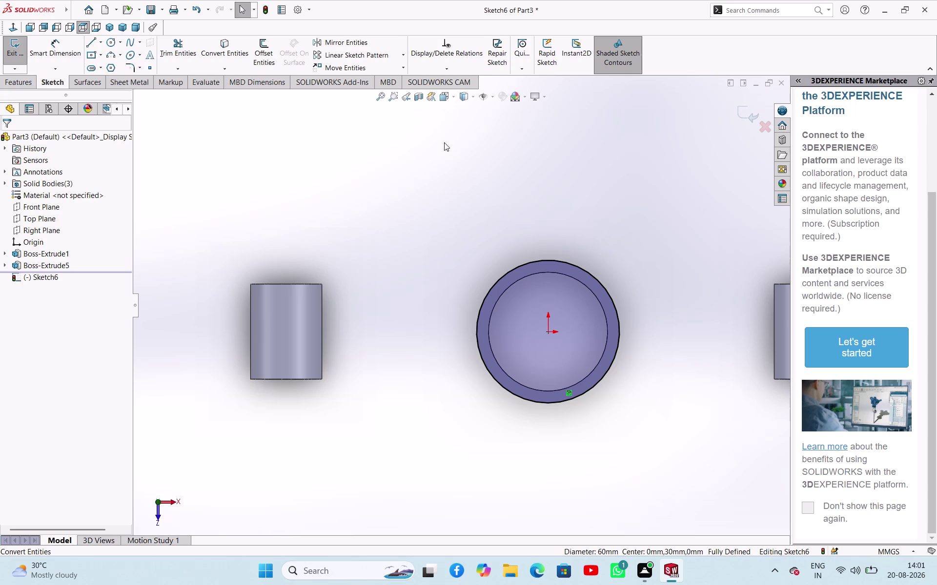
Remove the converted ring circles from Sketch6 and close the now-empty sketch.
key(ctrl+z)
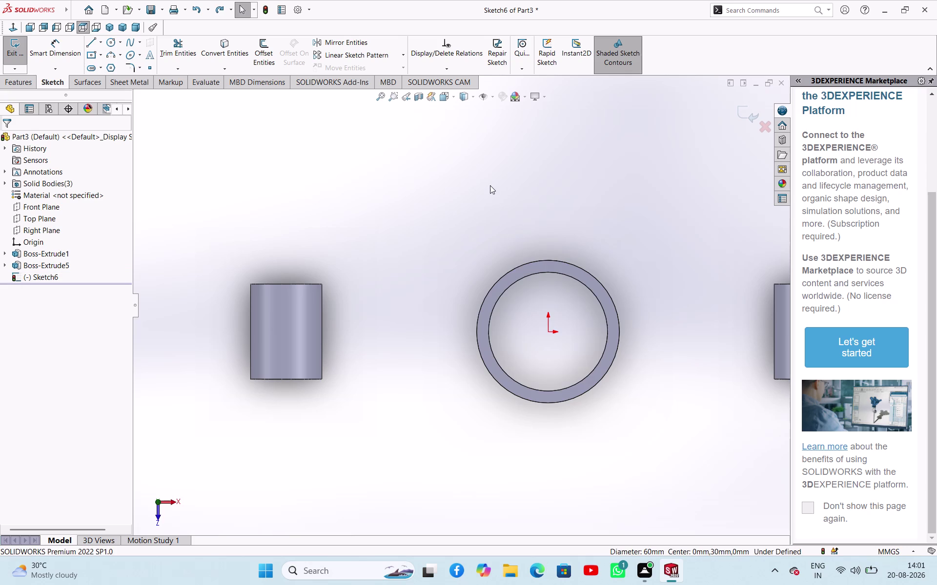
key(ctrl+z)
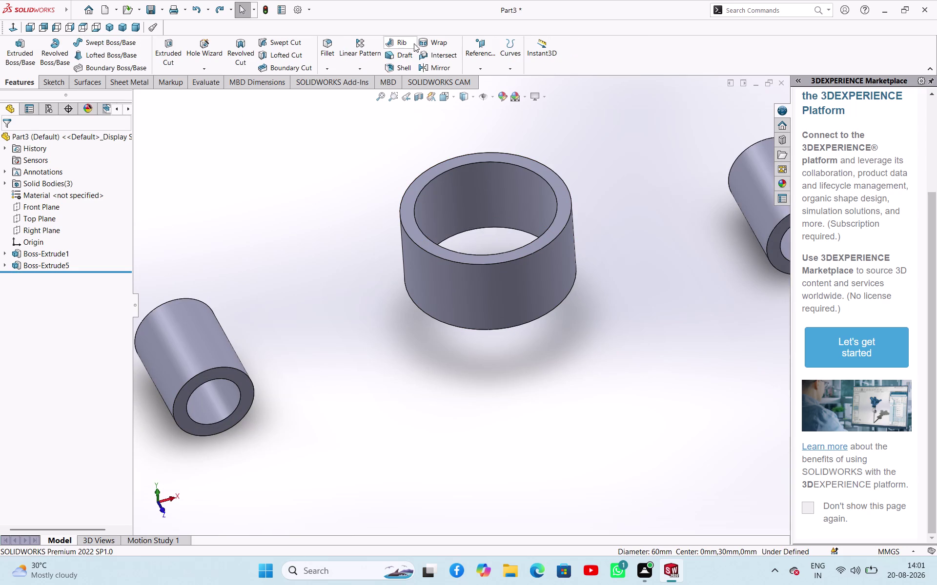
Create Plane2, offset 5 mm from the Front Plane, and begin a sketch on it.
click(477, 71)
click(480, 82)
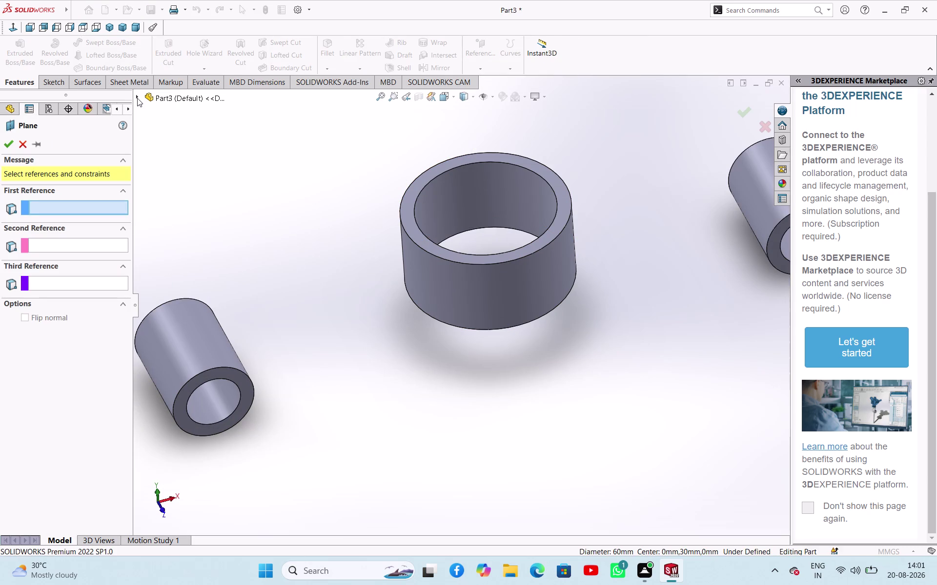
click(137, 99)
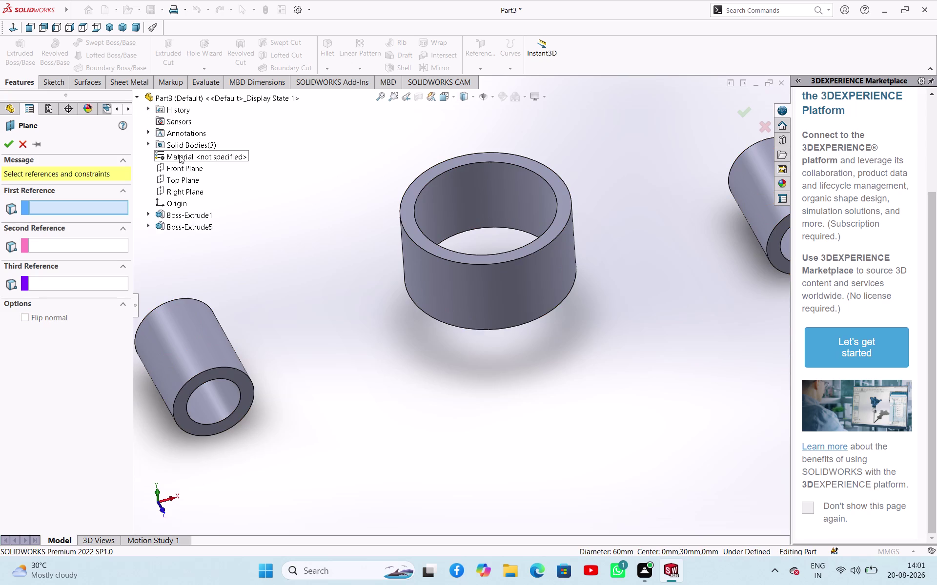
click(188, 167)
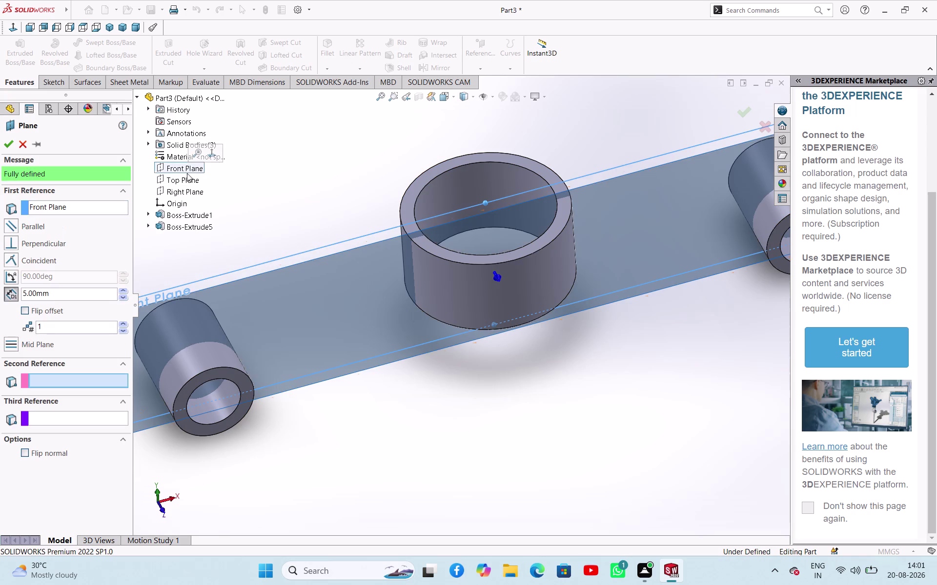
click(13, 145)
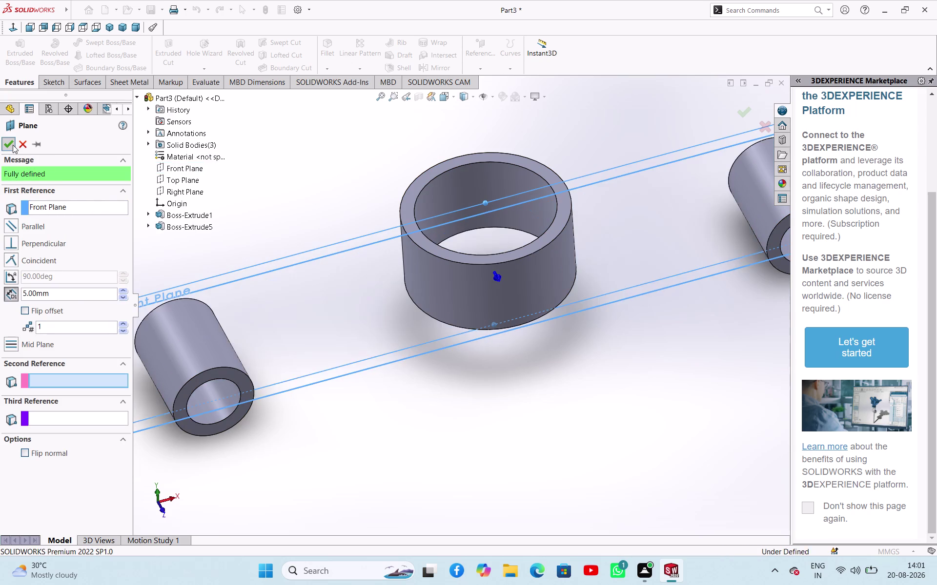
click(197, 217)
click(251, 300)
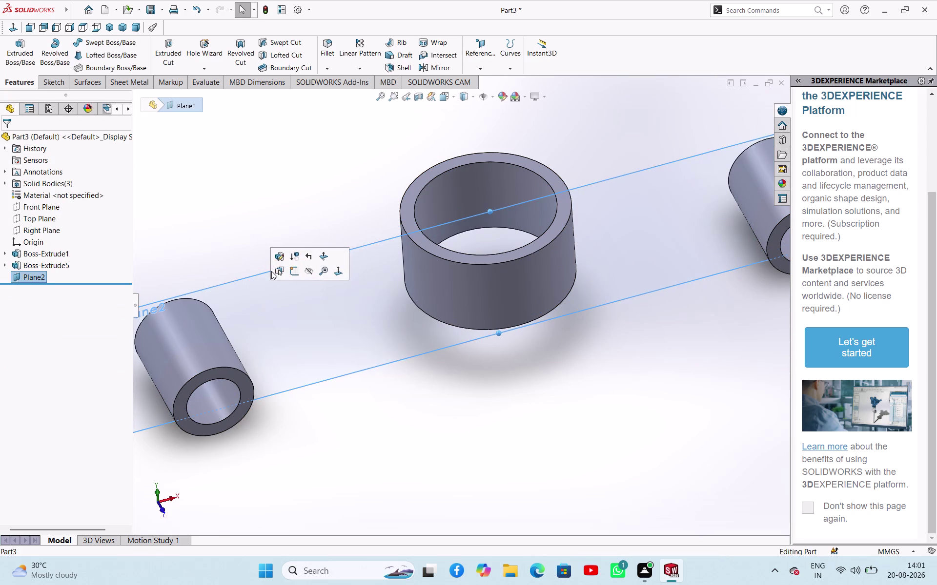
click(290, 270)
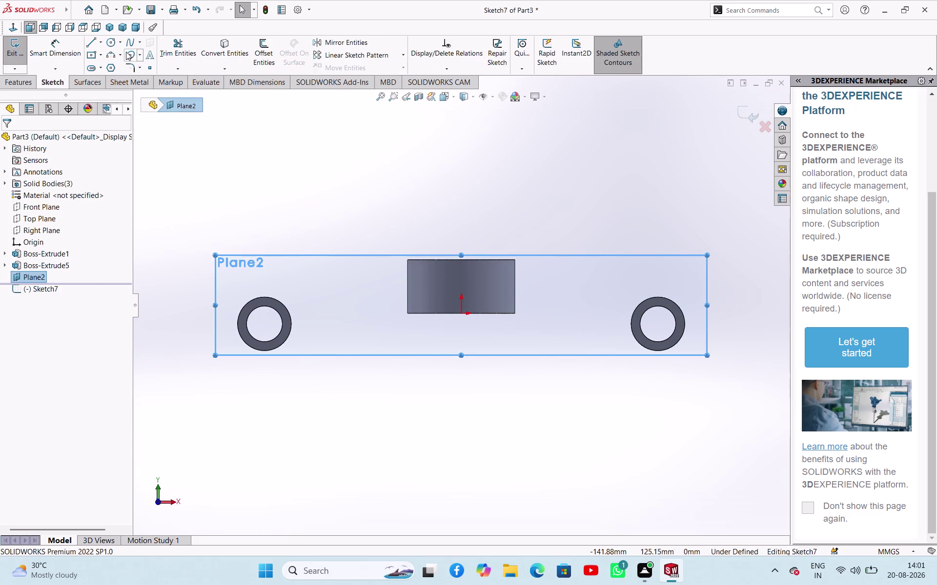
Try converting the left tube's outer edge on Plane2, cancelling after a wrong pick.
click(94, 44)
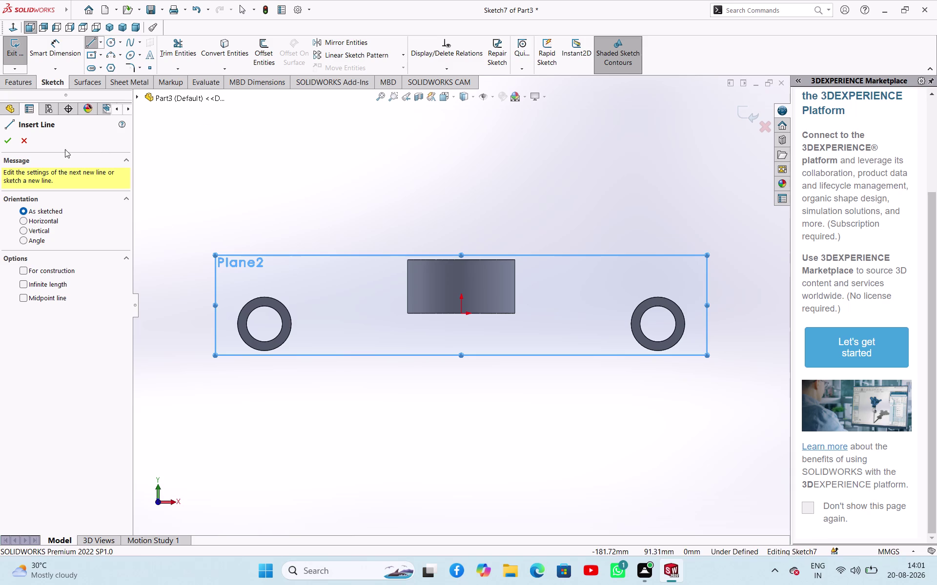
click(28, 141)
click(235, 52)
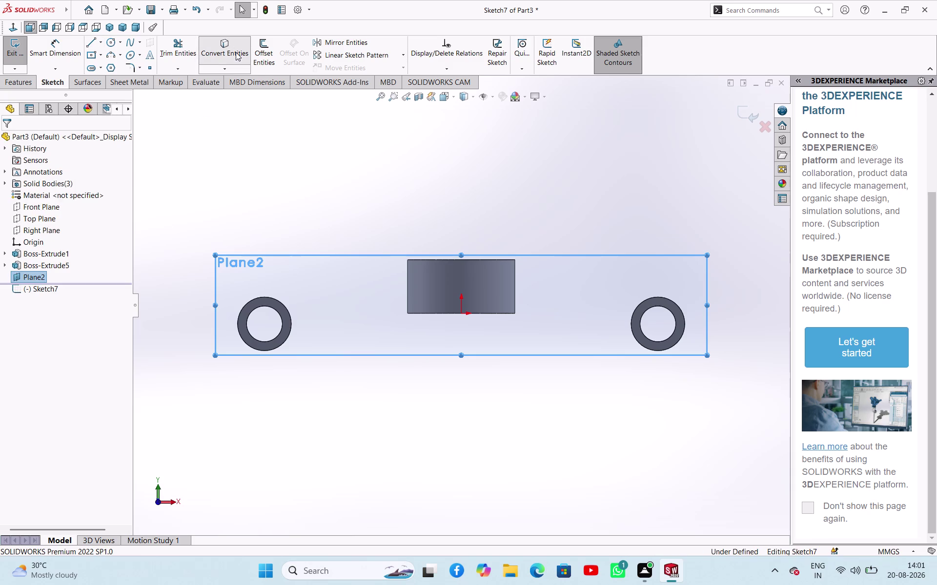
click(289, 316)
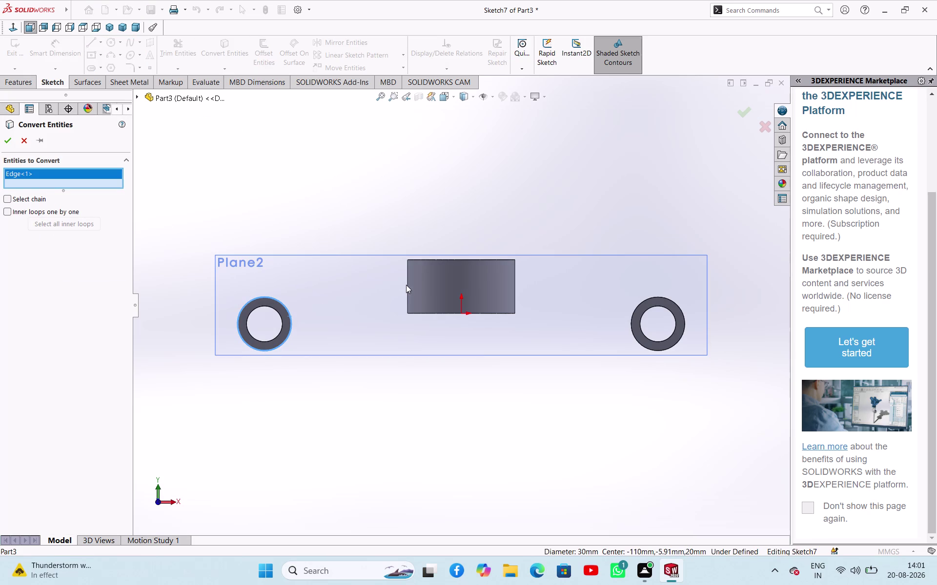
click(409, 290)
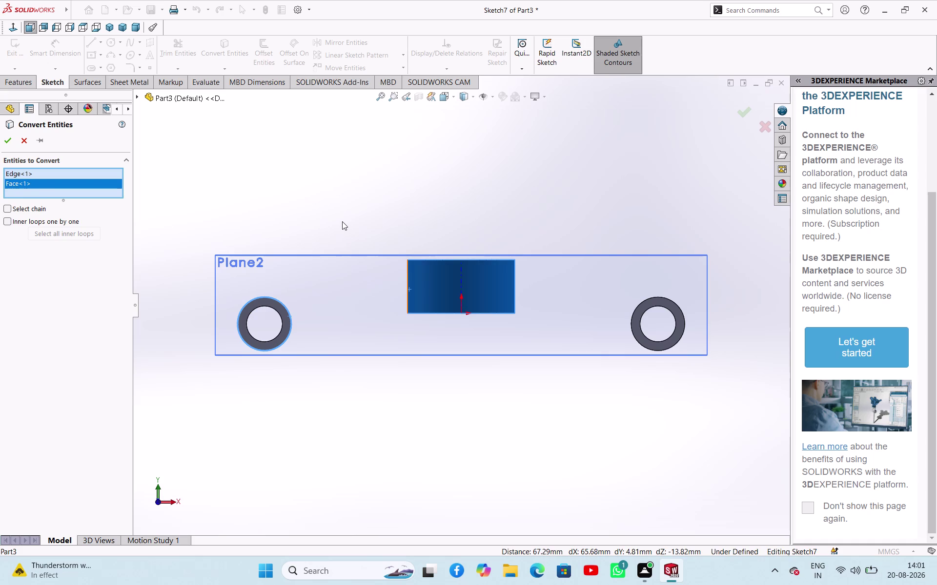
key(Escape)
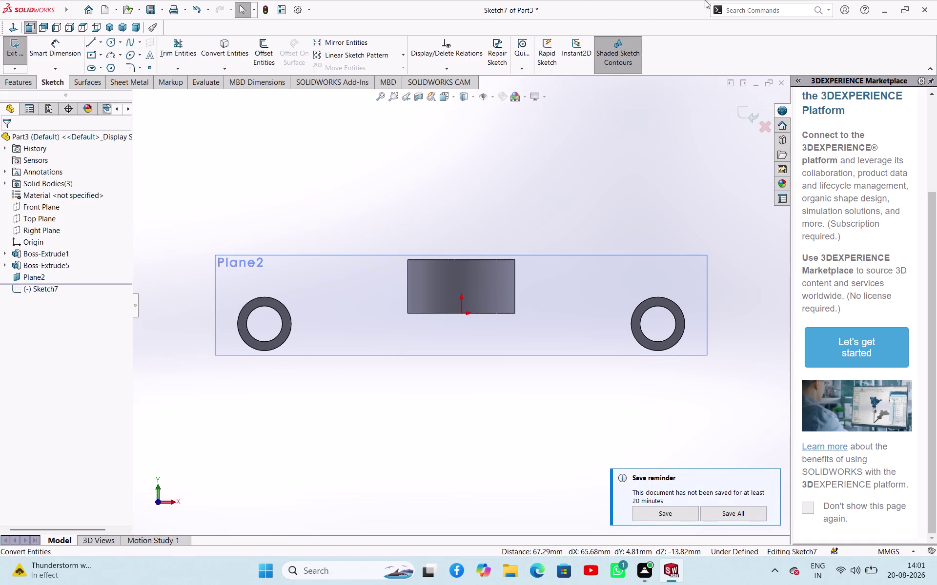
Convert the left tube's outer circle and the boss's left silhouette edge into Sketch7.
click(280, 118)
click(225, 51)
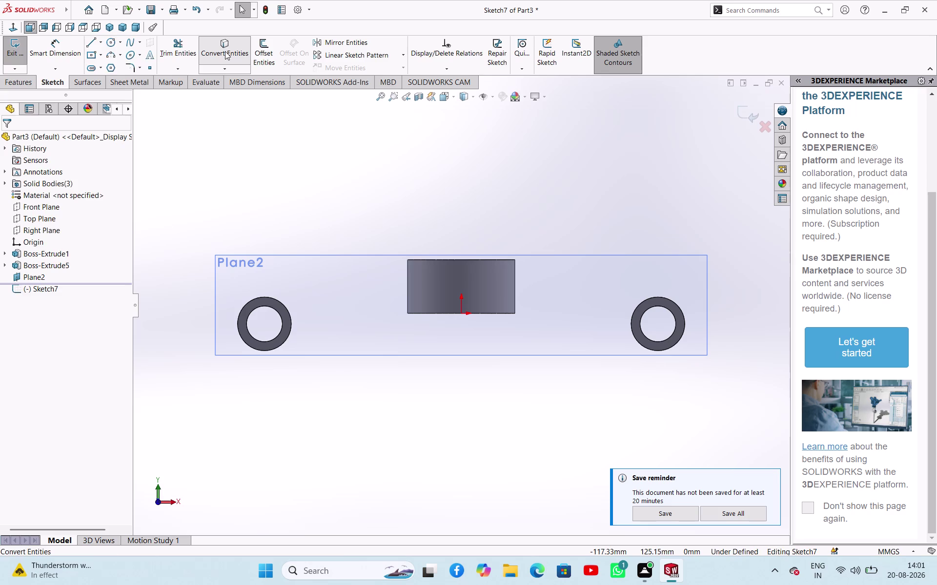
click(283, 303)
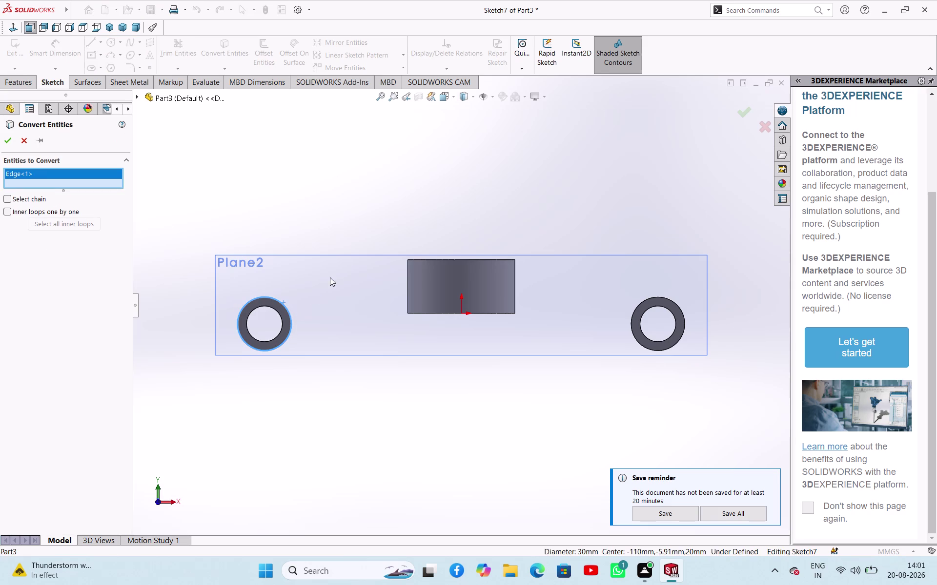
click(407, 279)
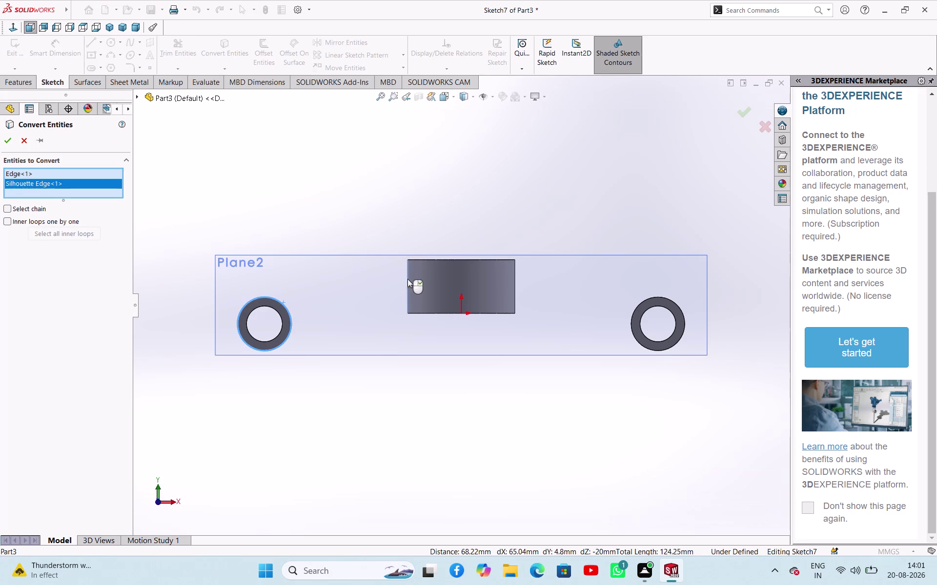
click(7, 138)
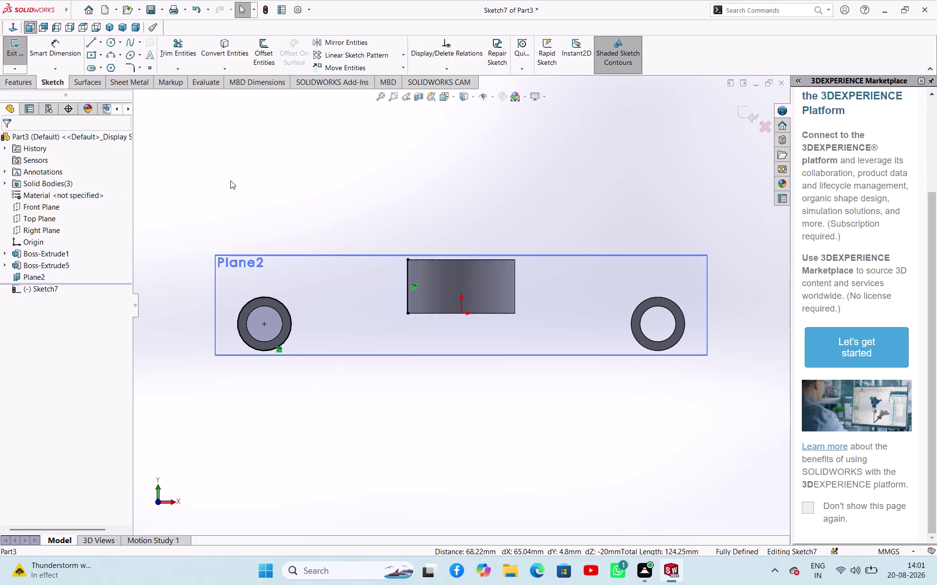
click(233, 179)
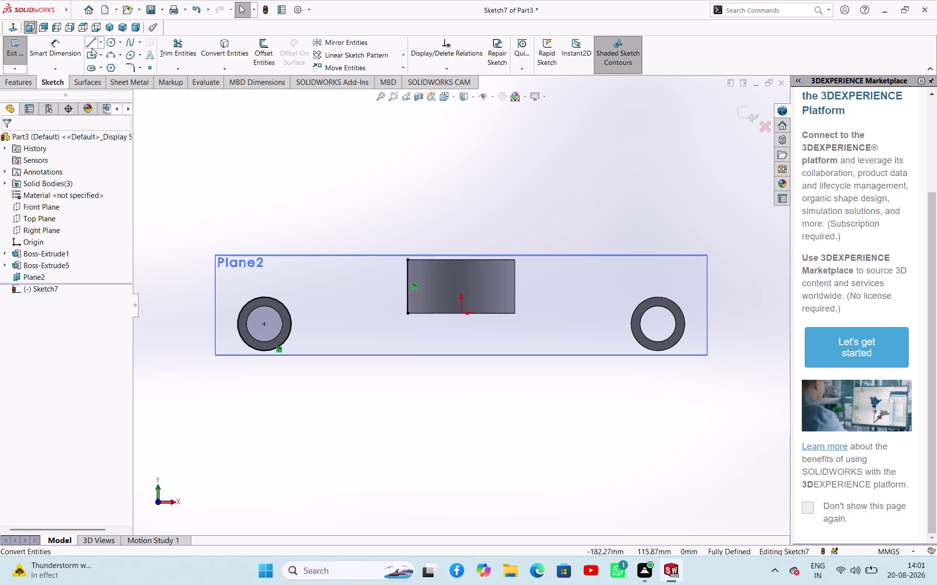
Draw upper and lower web lines from the left tube to the boss's top and bottom corners.
click(91, 48)
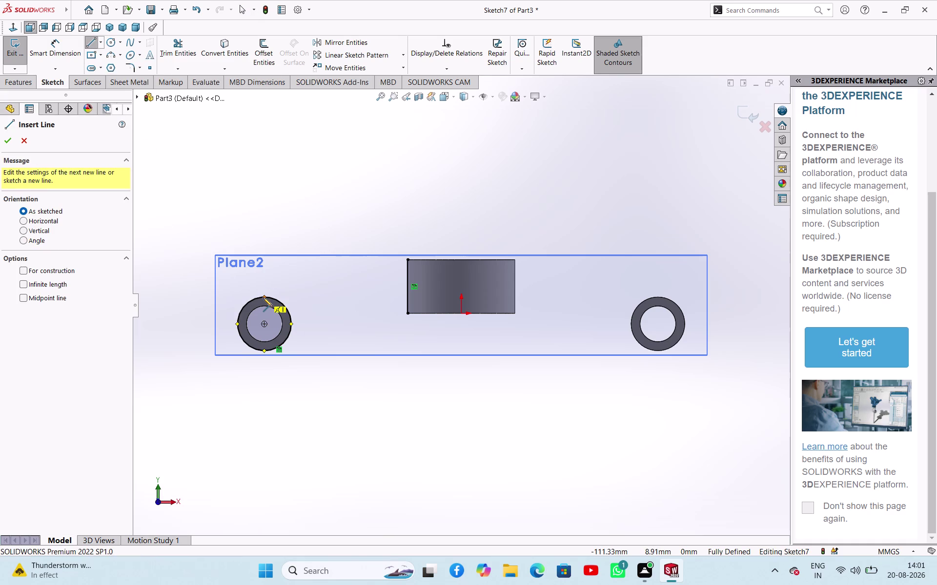
drag(263, 298, 267, 300)
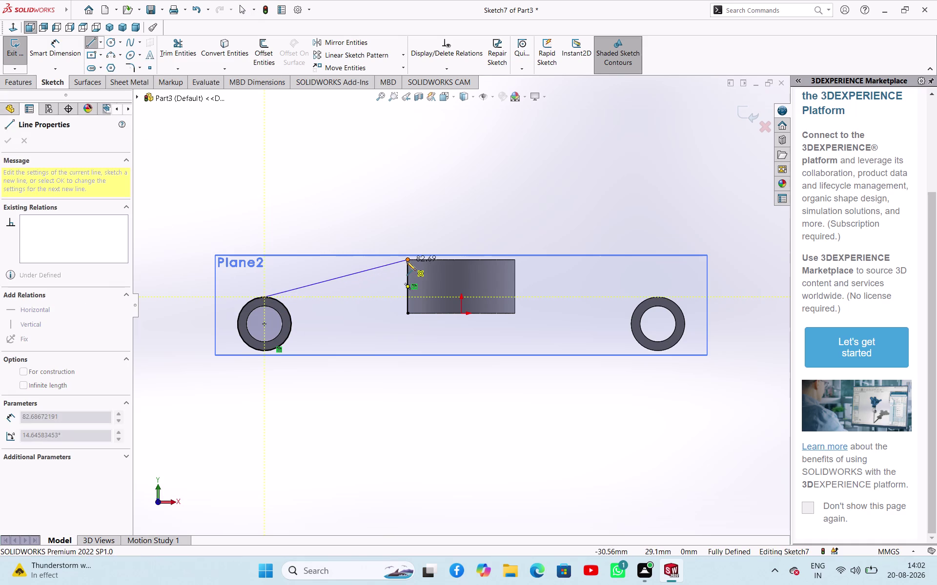
click(406, 262)
key(Escape)
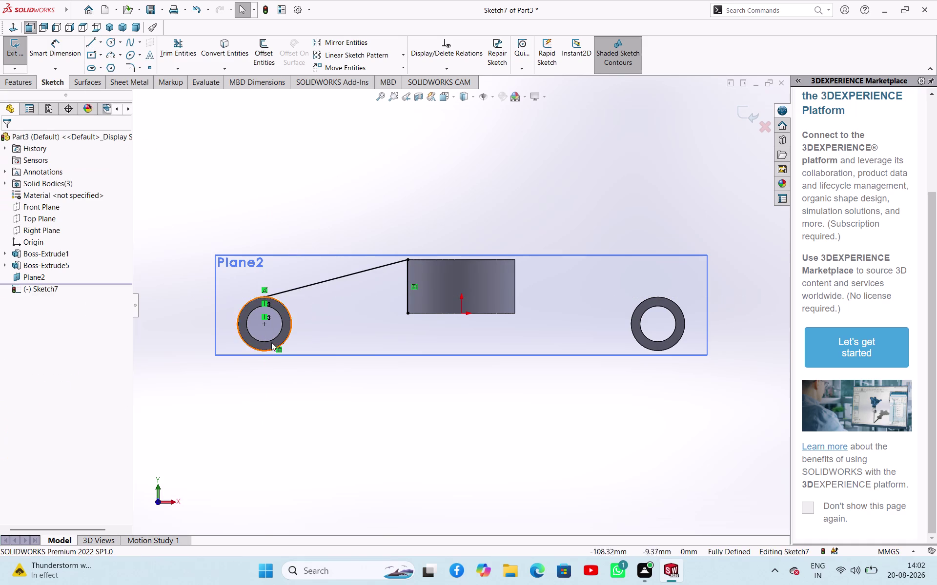
click(95, 45)
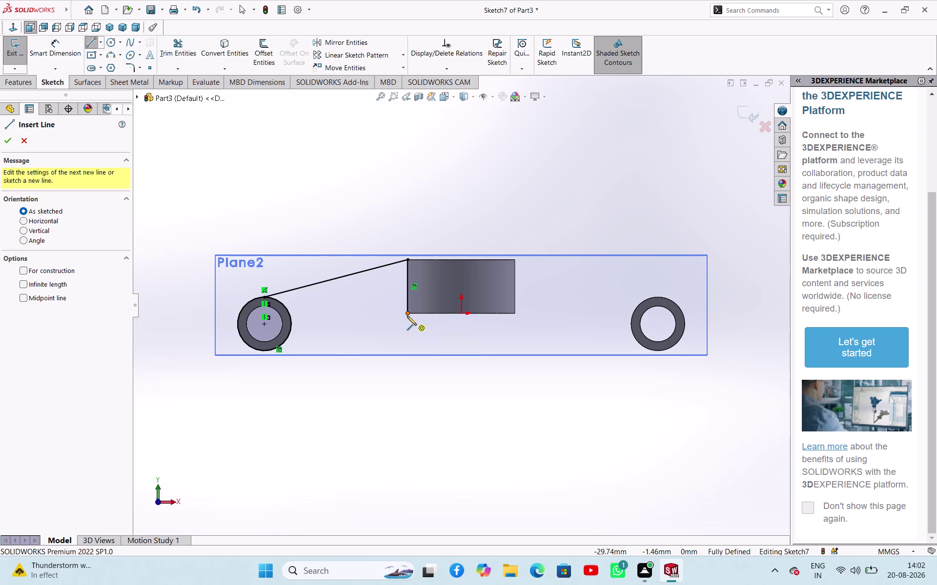
click(406, 315)
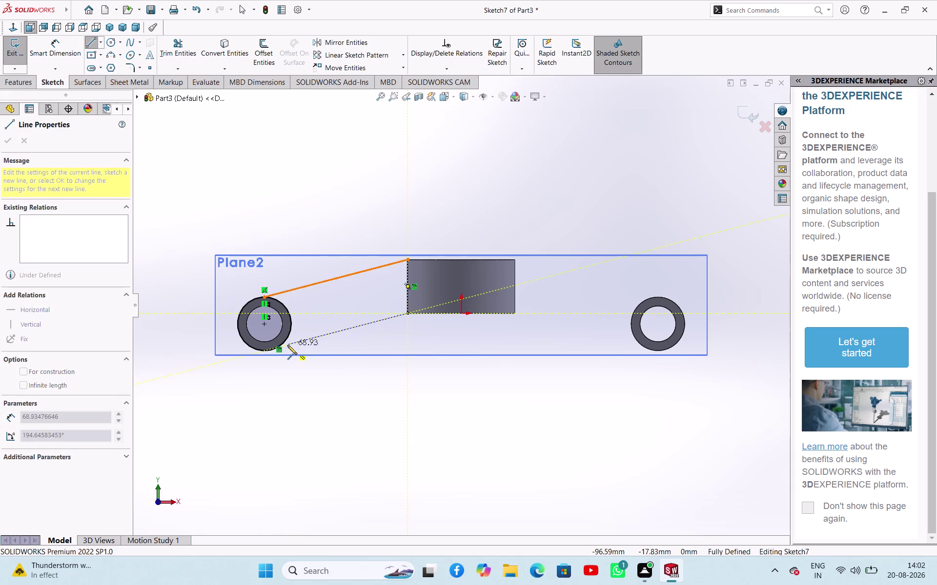
click(285, 343)
right_click(286, 373)
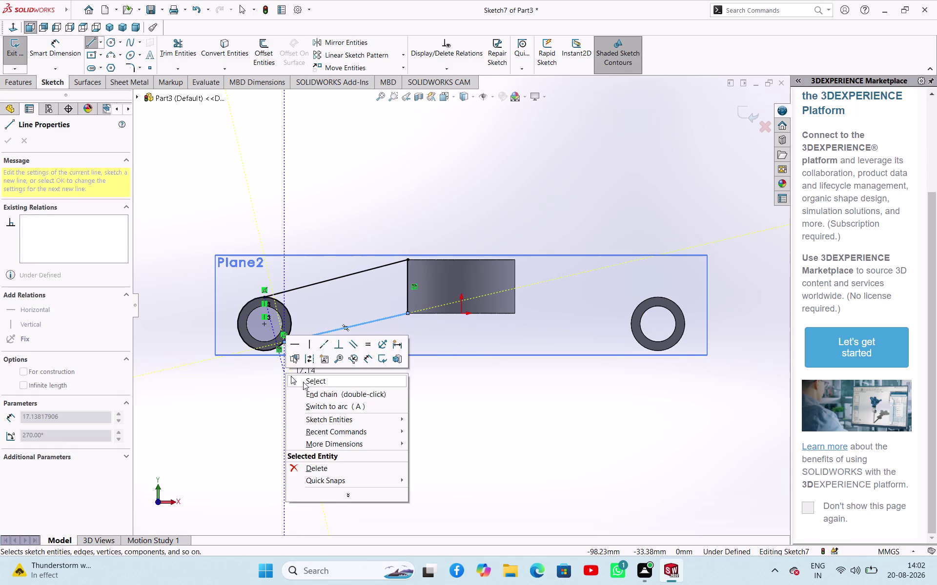
click(303, 382)
click(285, 384)
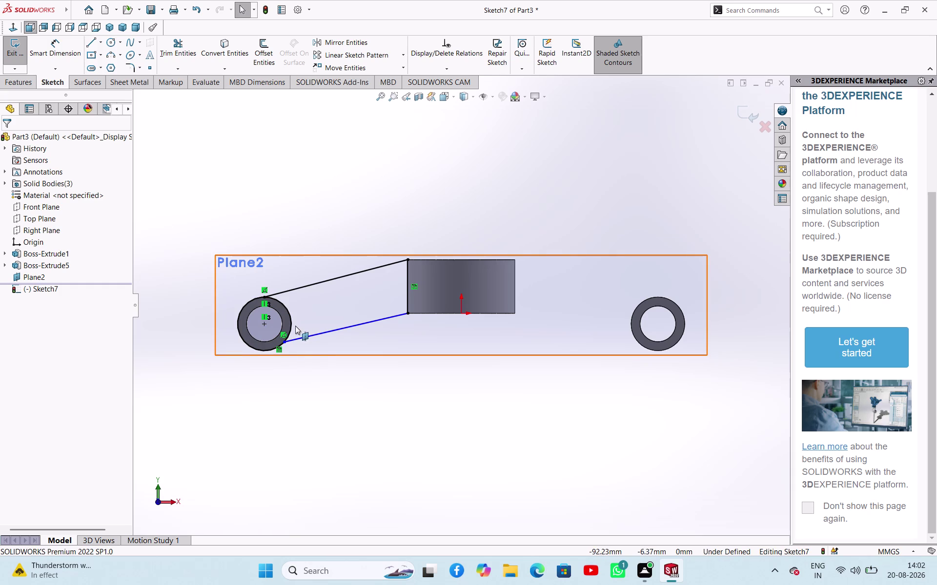
Make the lower web line tangent to the left ring circle.
click(293, 327)
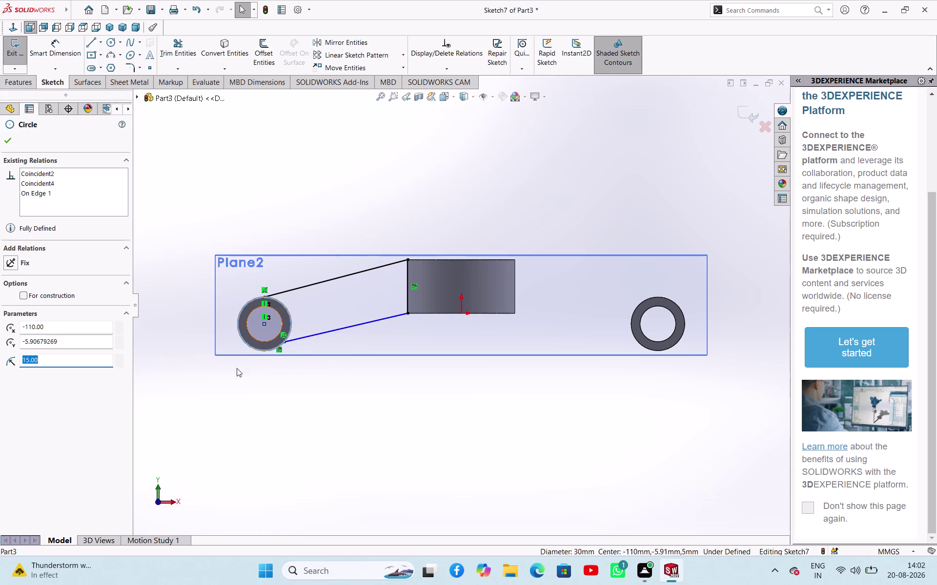
click(324, 334)
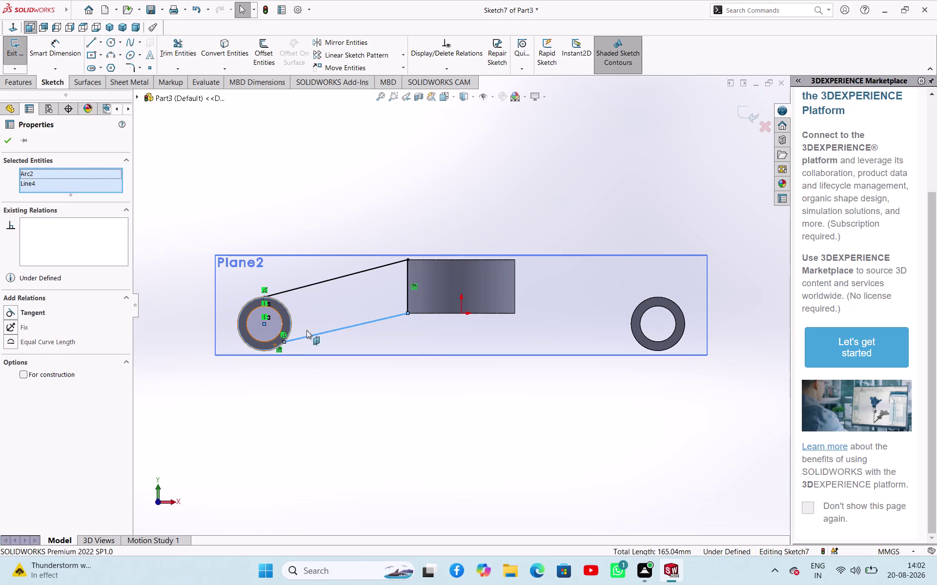
click(305, 223)
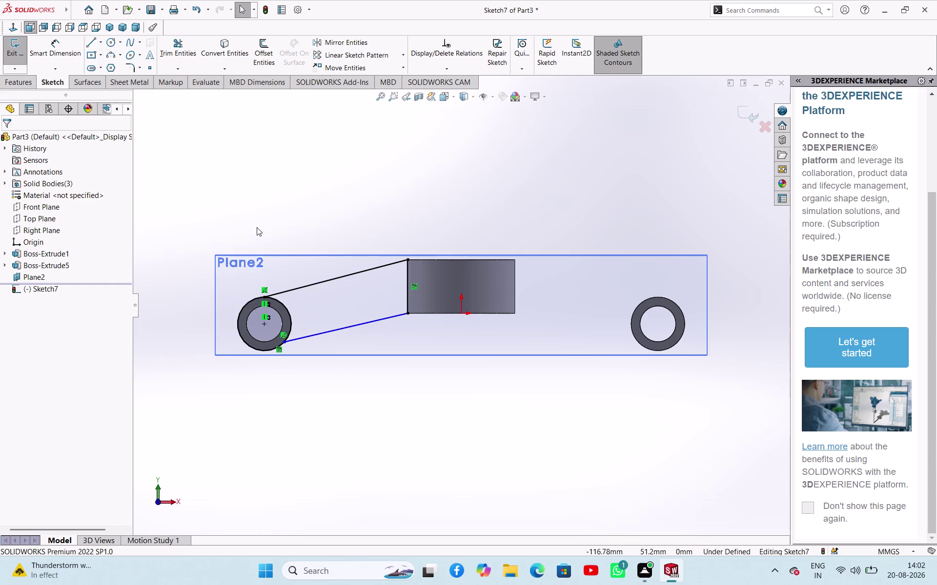
key(Escape)
click(264, 349)
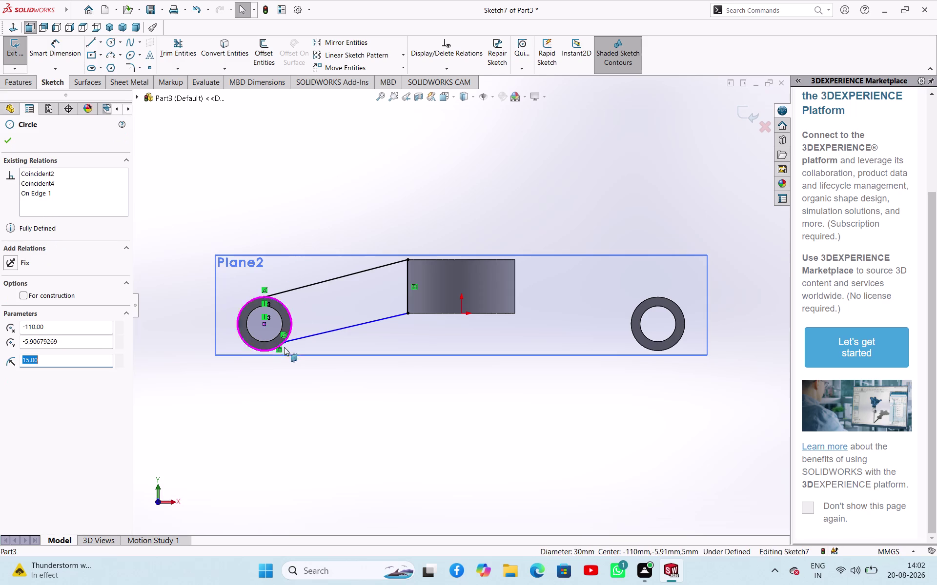
click(303, 340)
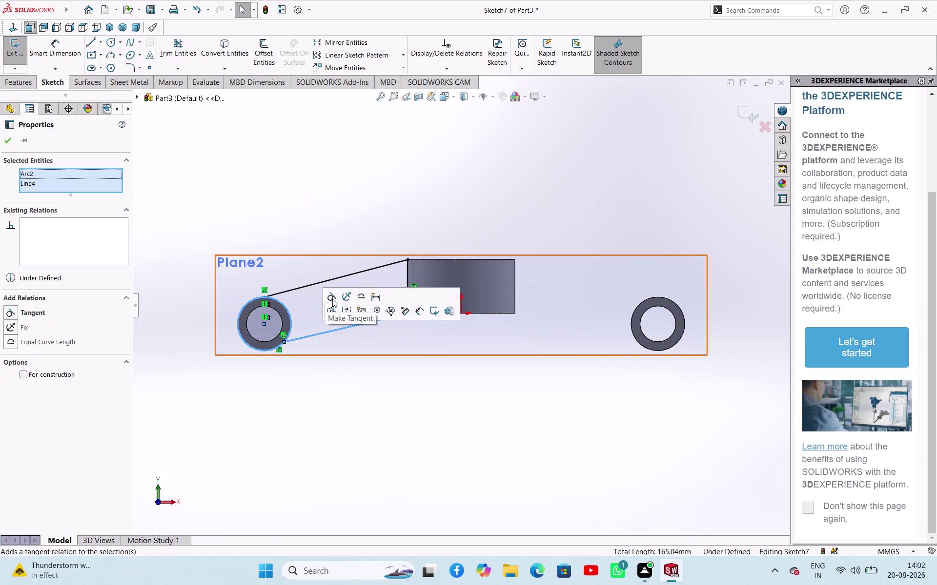
click(332, 299)
click(289, 427)
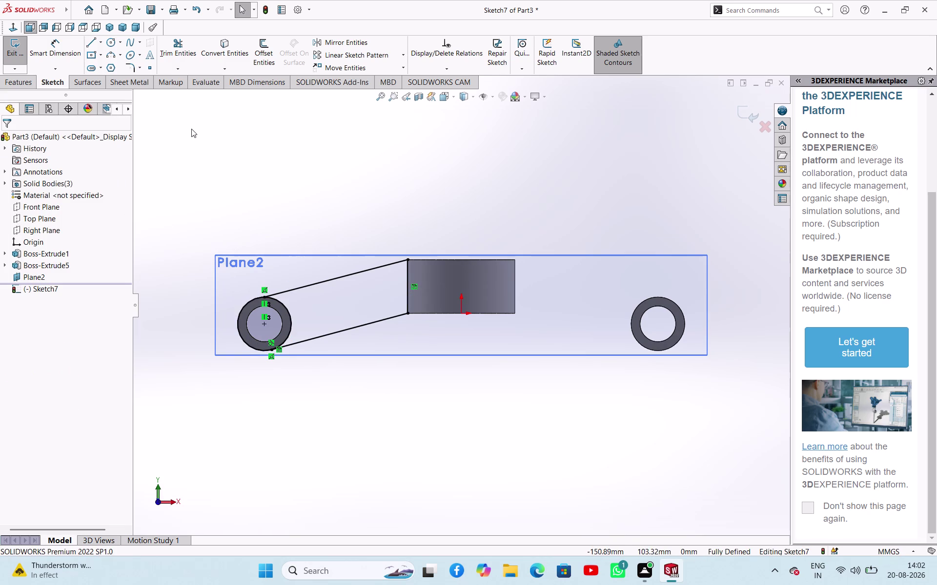
click(168, 50)
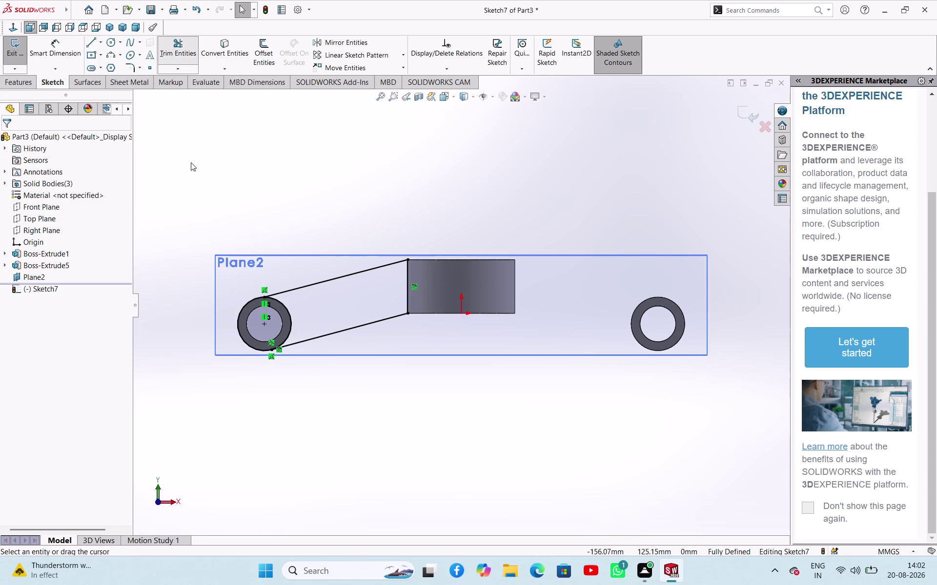
Power-trim the excess web segment at the left ring and exit Sketch7.
drag(226, 309, 239, 323)
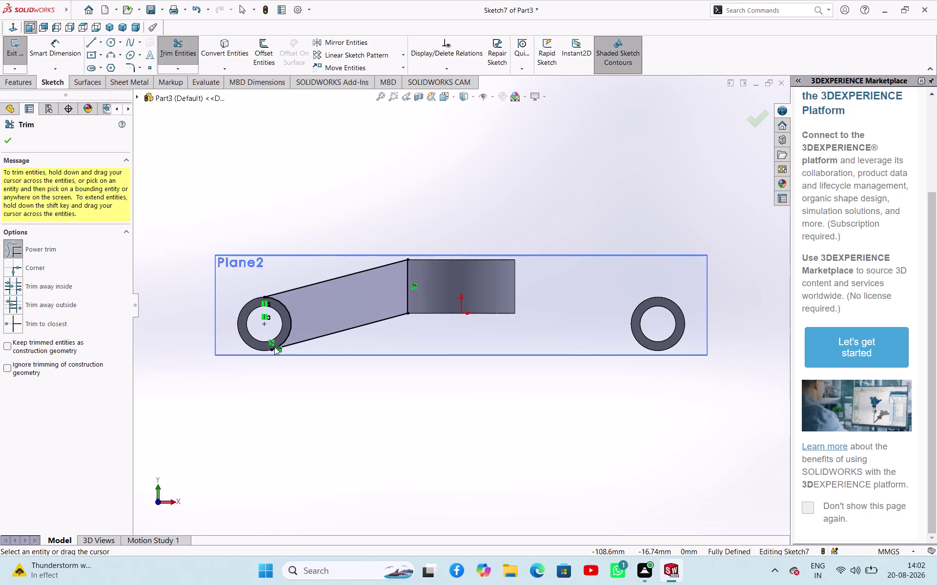
scroll(down, 3)
scroll(down, 3)
middle_drag(481, 144, 488, 172)
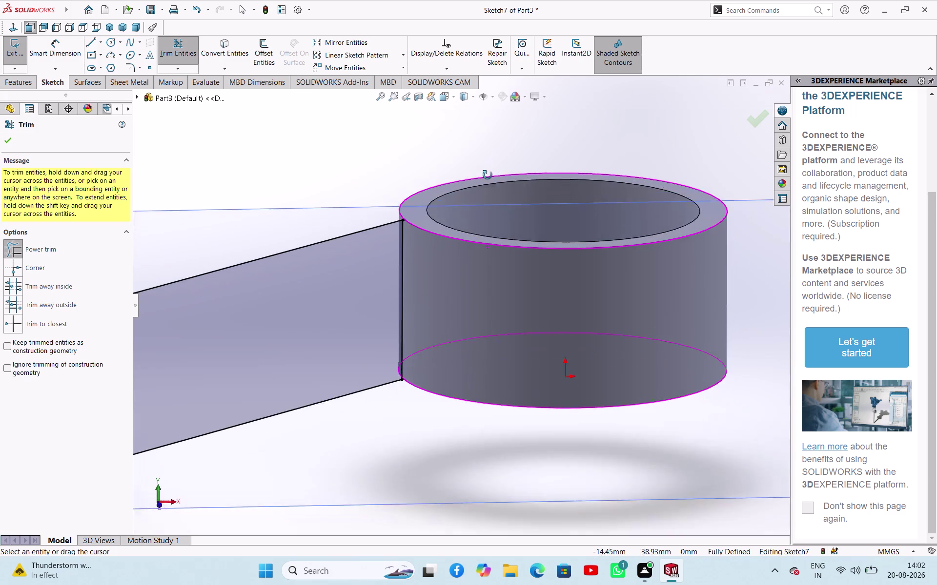
middle_drag(488, 172, 467, 185)
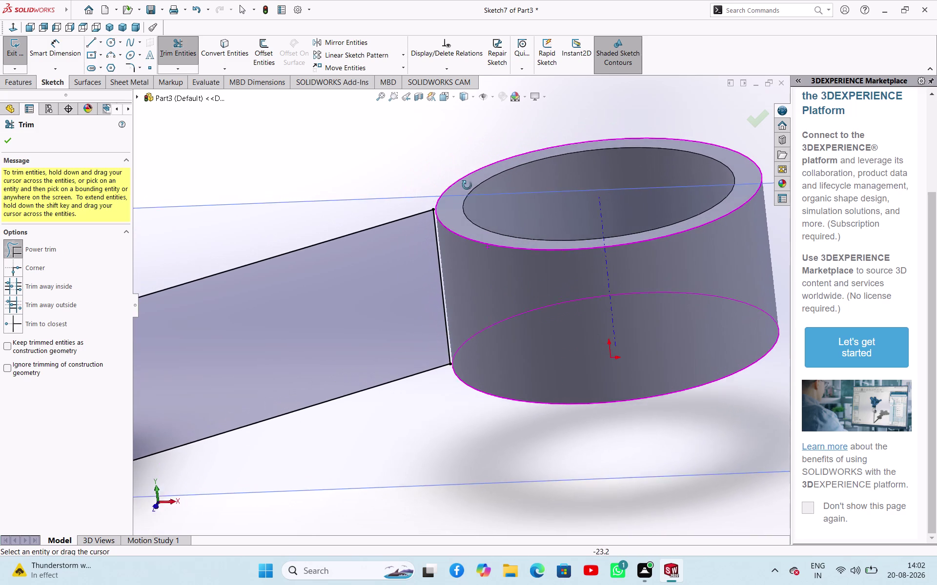
middle_drag(467, 185, 468, 168)
click(11, 143)
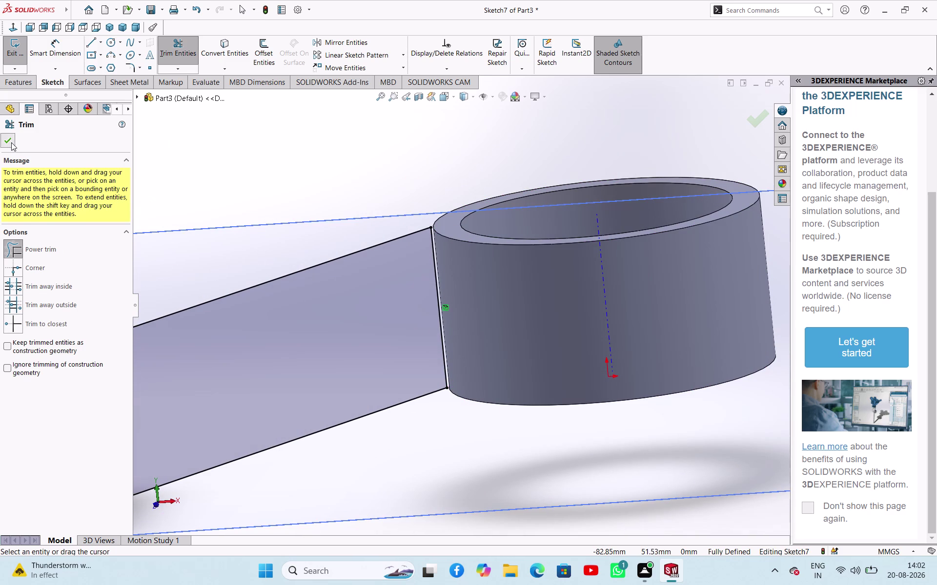
scroll(up, 3)
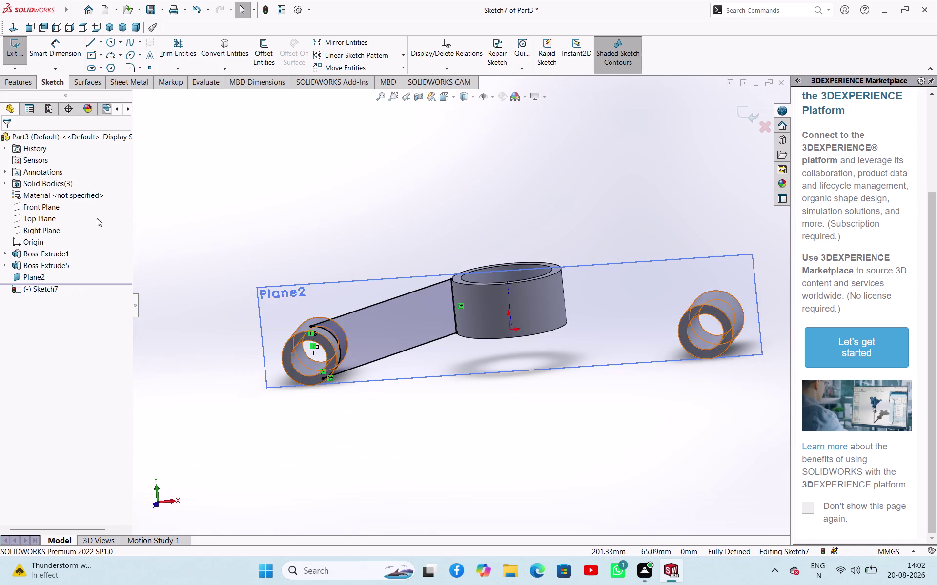
click(17, 54)
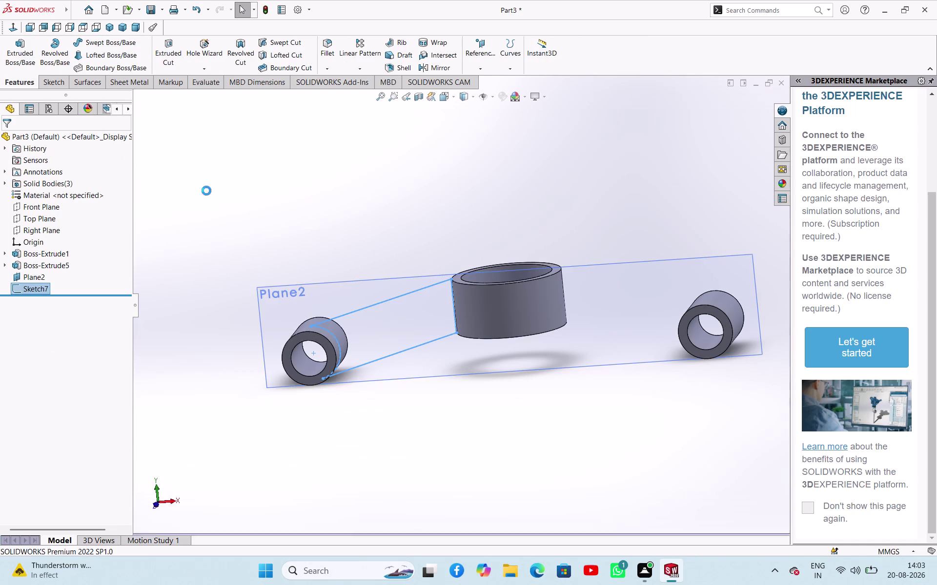
middle_drag(316, 191, 346, 230)
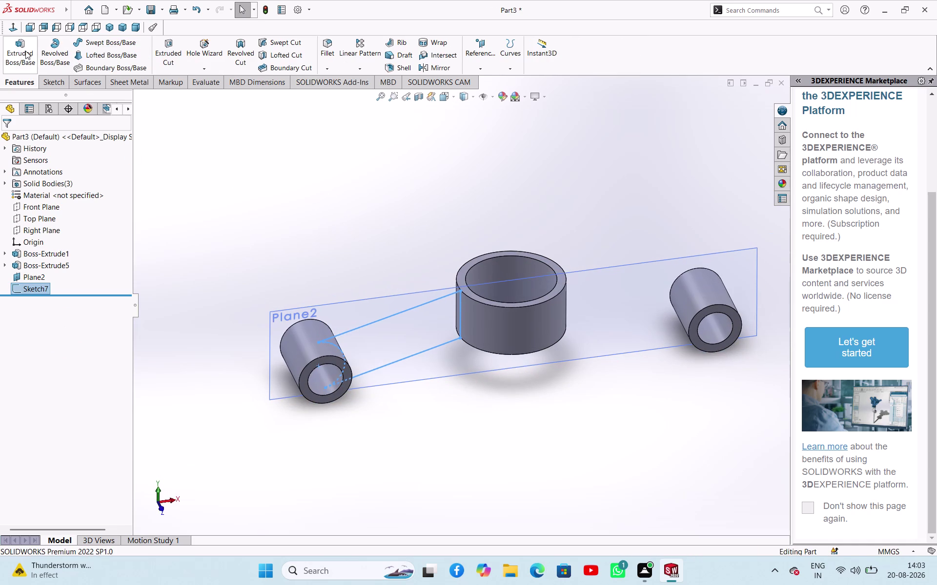
Extrude Sketch7 Blind to 10 mm, forming the left web arm.
click(15, 48)
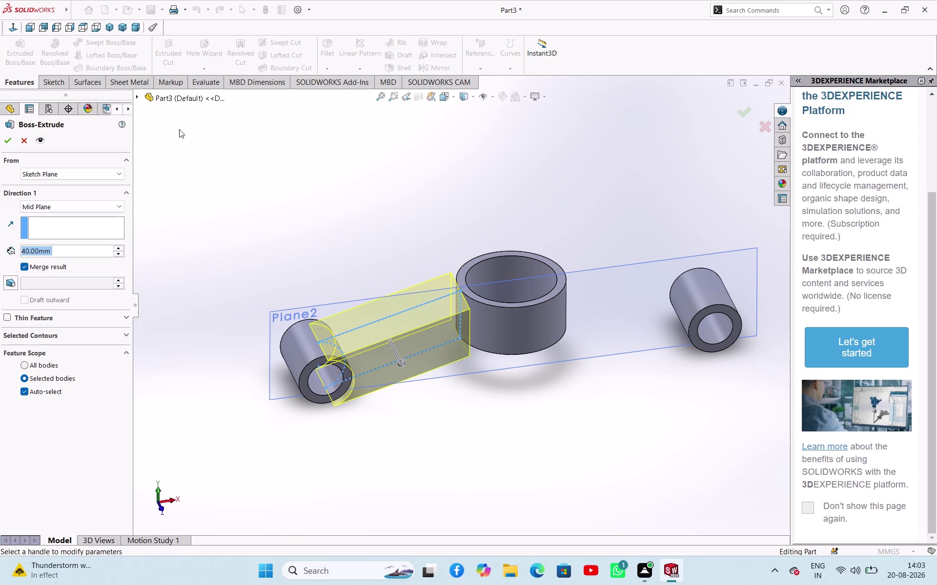
click(94, 207)
click(82, 215)
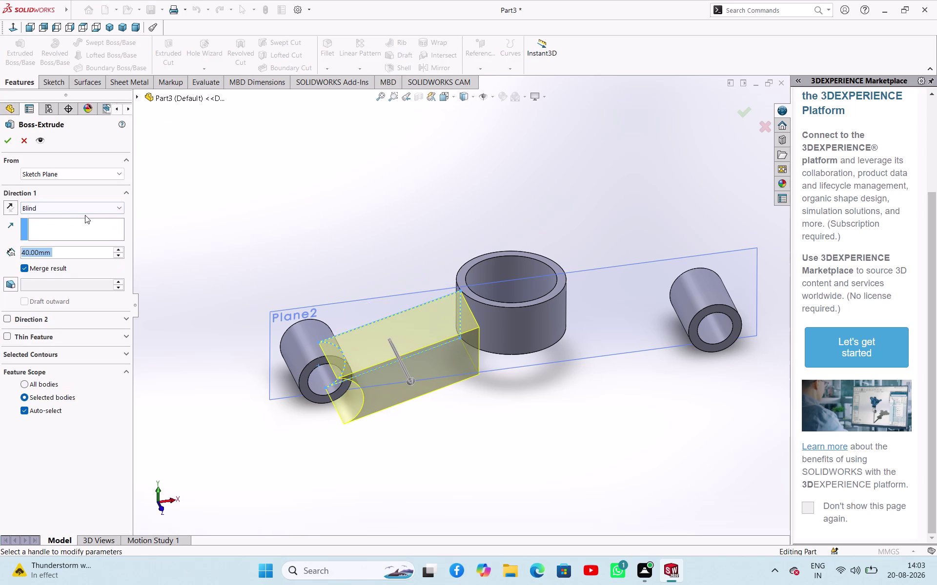
text(1)
text(0)
key(Return)
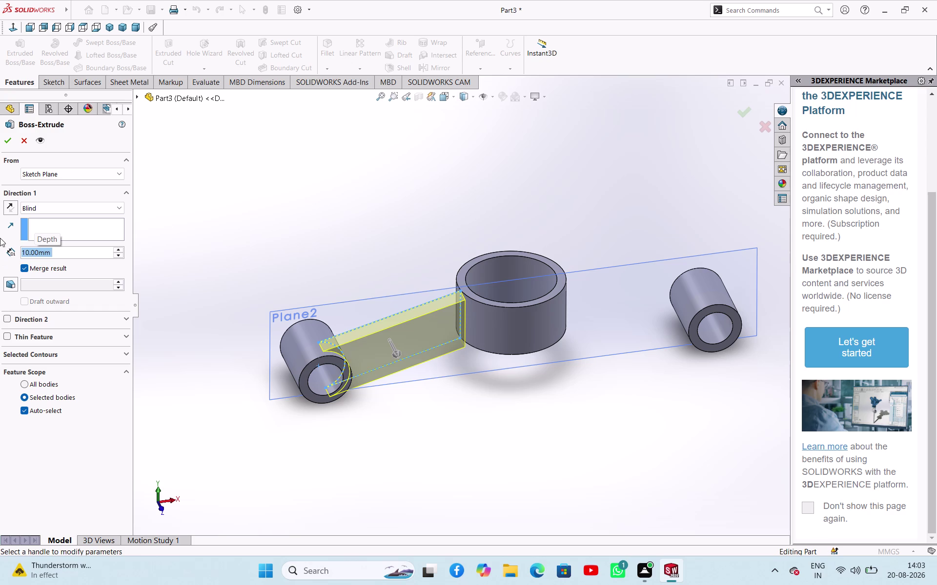
click(7, 138)
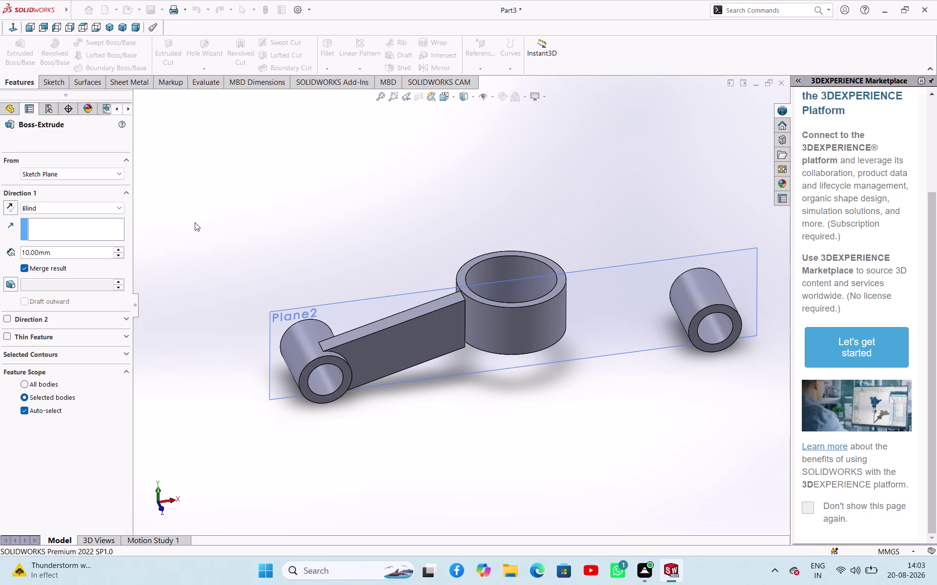
middle_drag(337, 204, 299, 225)
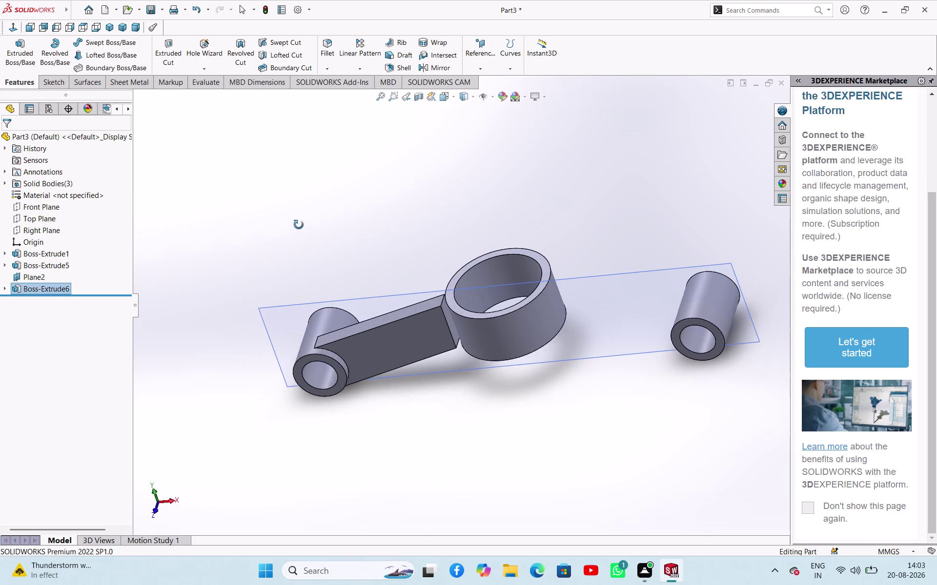
middle_drag(298, 225, 317, 227)
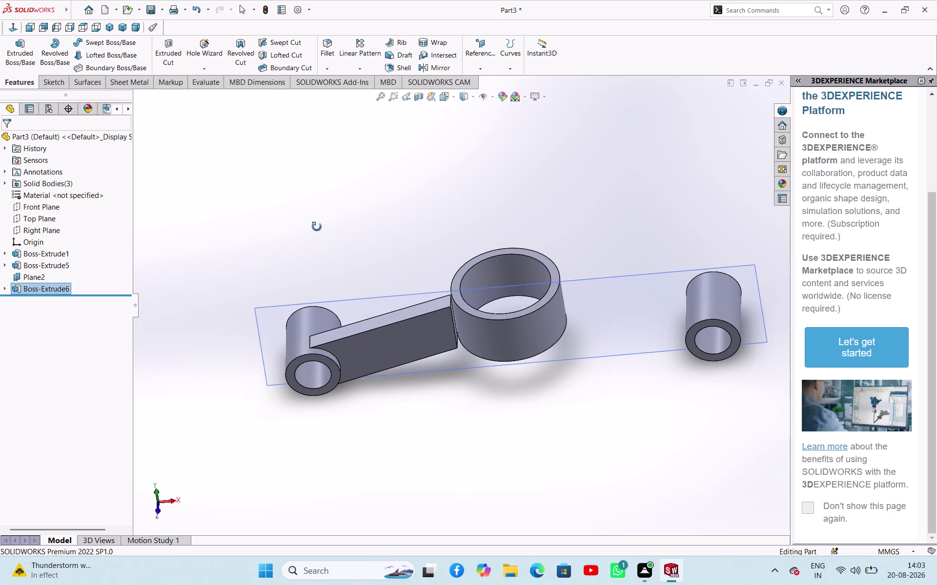
middle_drag(316, 227, 275, 204)
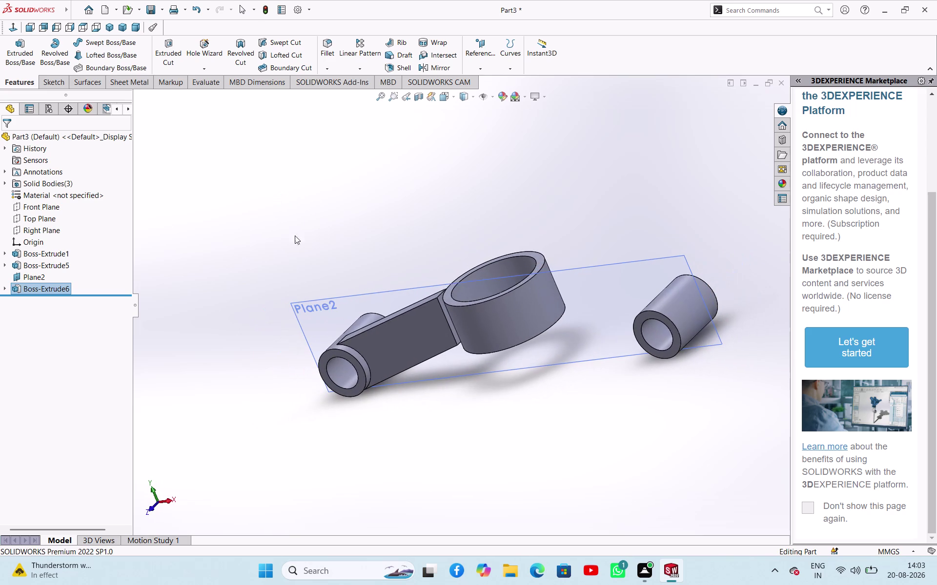
click(442, 300)
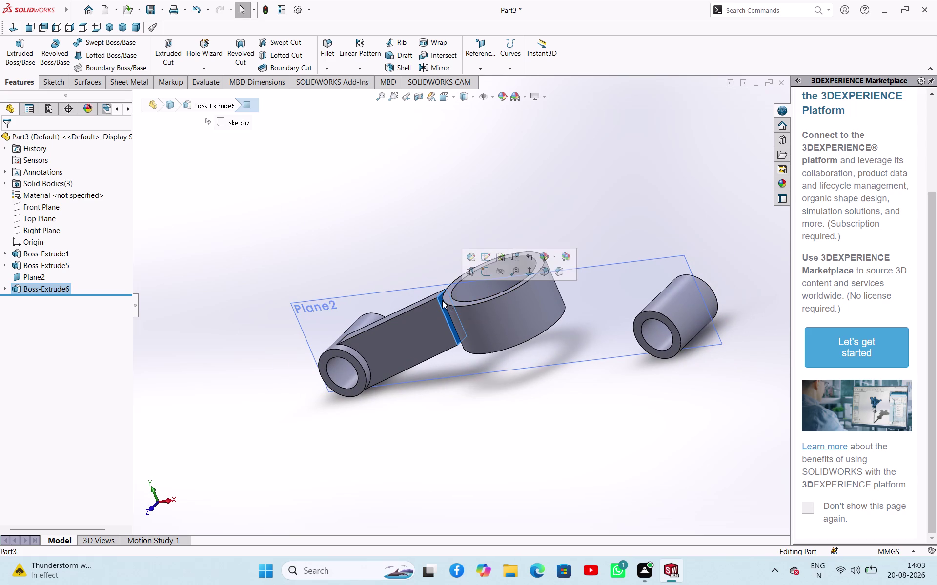
Sketch a line outline on the arm's end face that meets the centerline, as Sketch8.
click(486, 277)
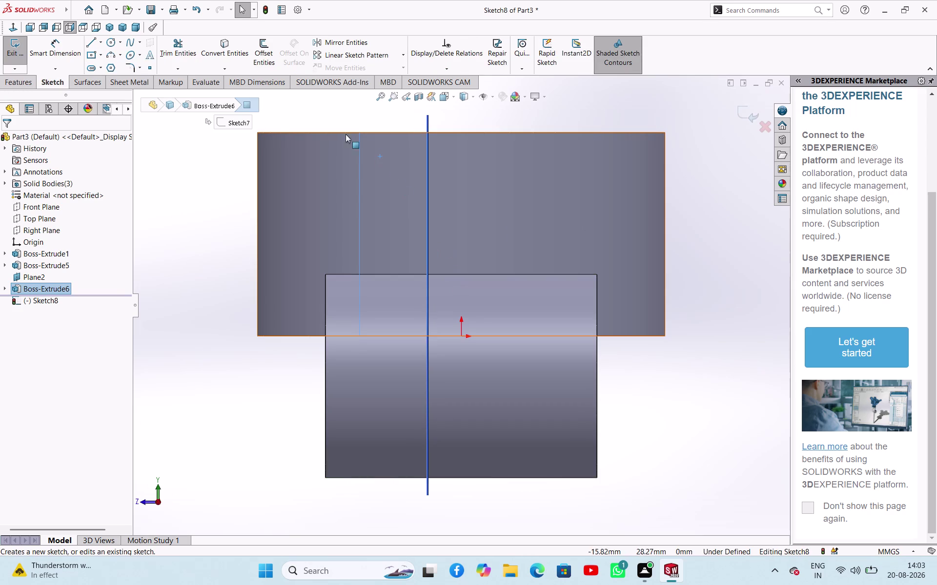
click(213, 46)
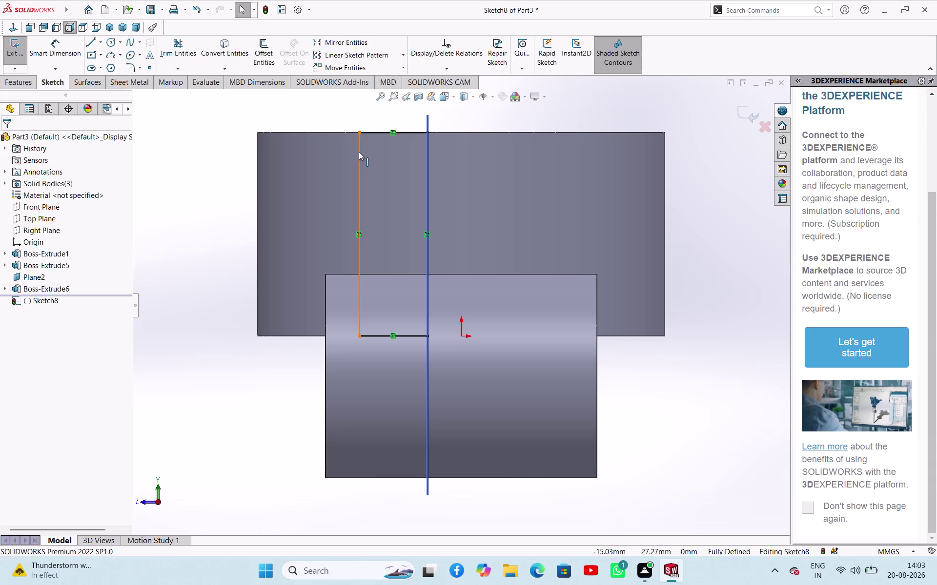
click(358, 152)
click(371, 132)
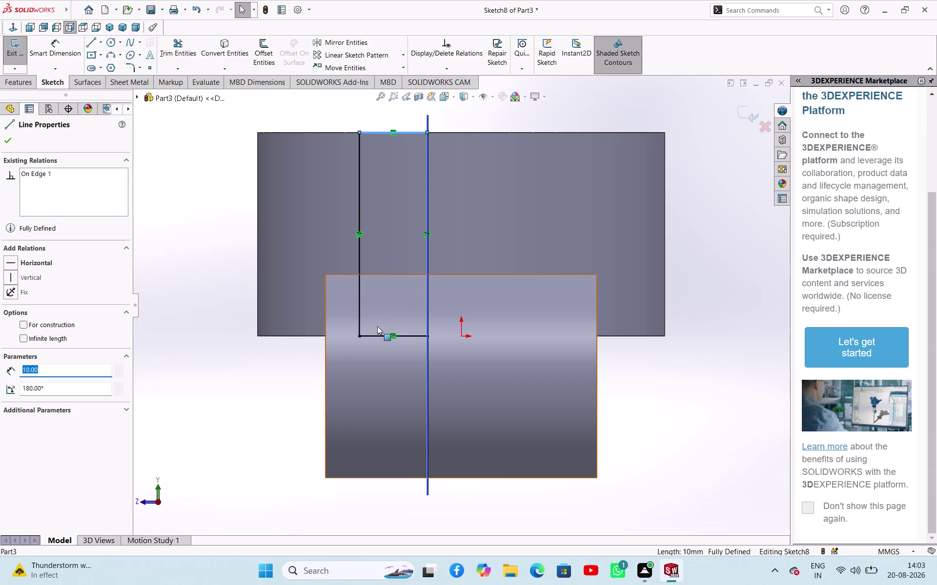
drag(375, 335, 382, 327)
click(426, 235)
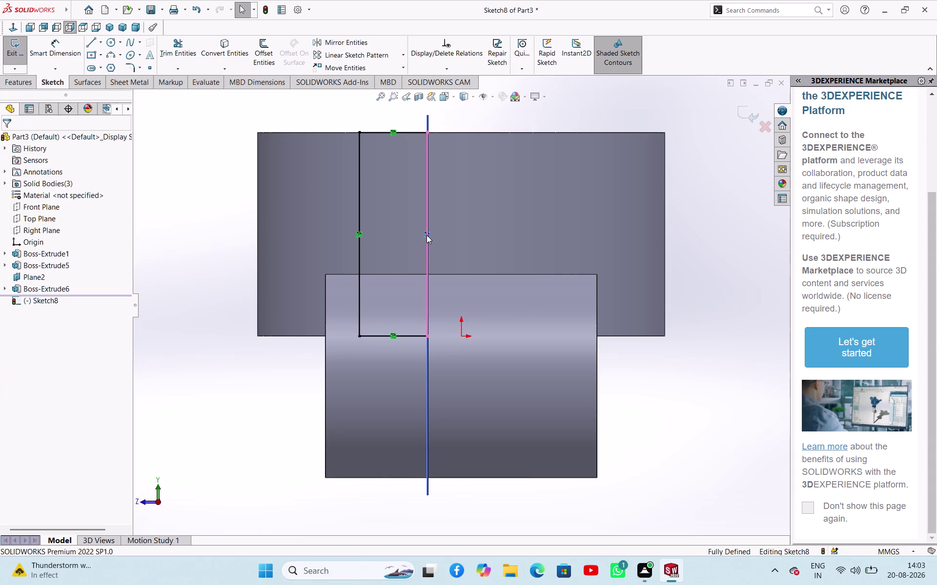
click(7, 60)
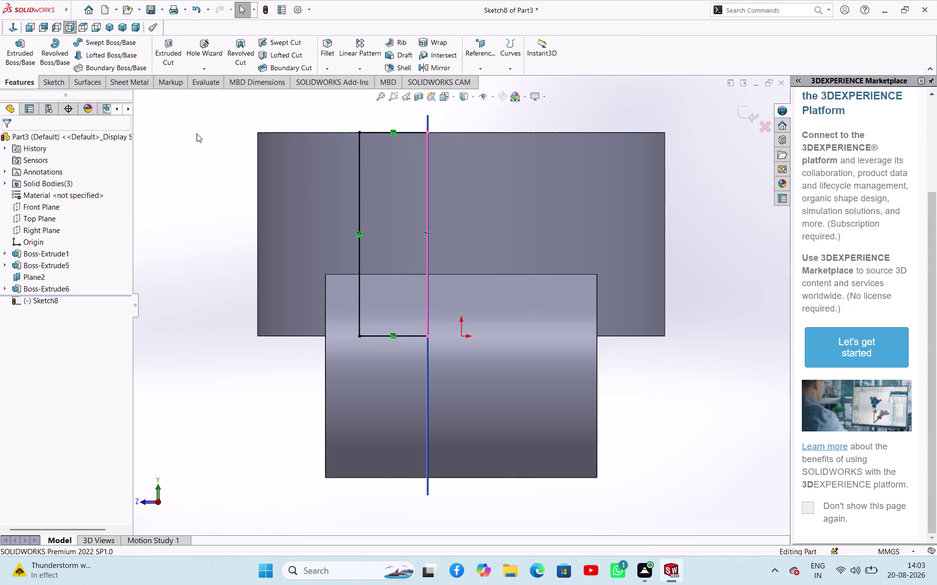
Start a boss extrusion with Sketch8 as the profile.
middle_drag(196, 133, 274, 197)
scroll(up, 3)
scroll(down, 3)
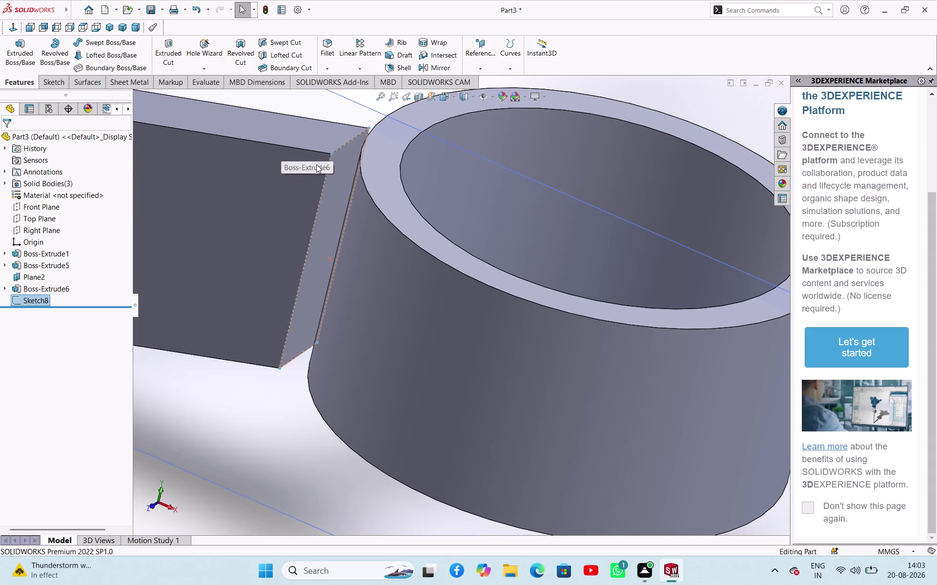
middle_drag(323, 167, 351, 144)
scroll(up, 3)
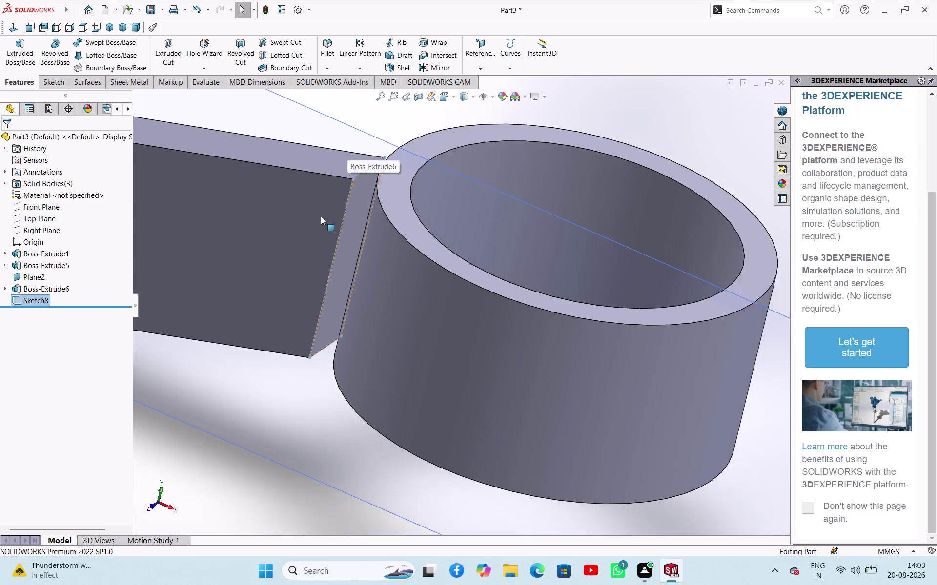
scroll(up, 3)
middle_drag(320, 247, 329, 188)
click(436, 149)
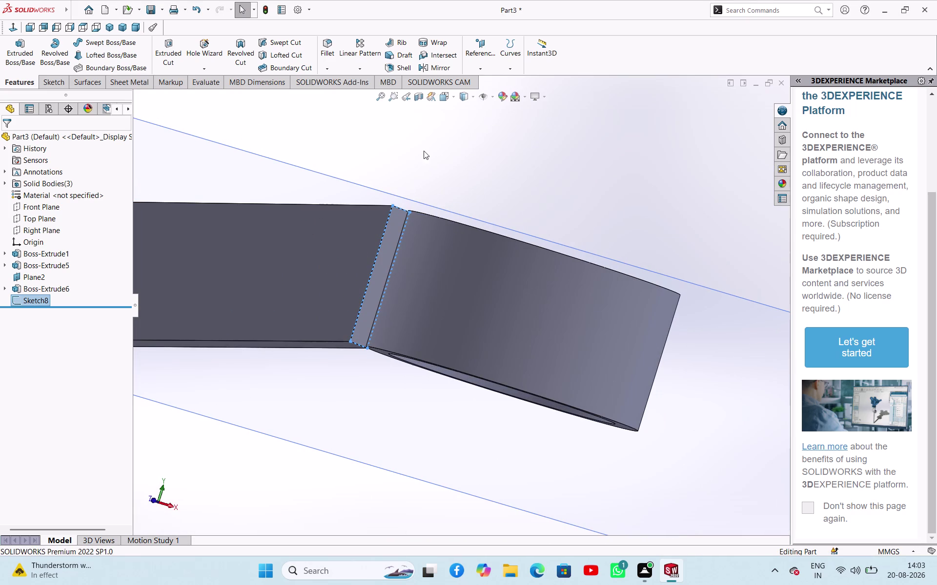
click(20, 43)
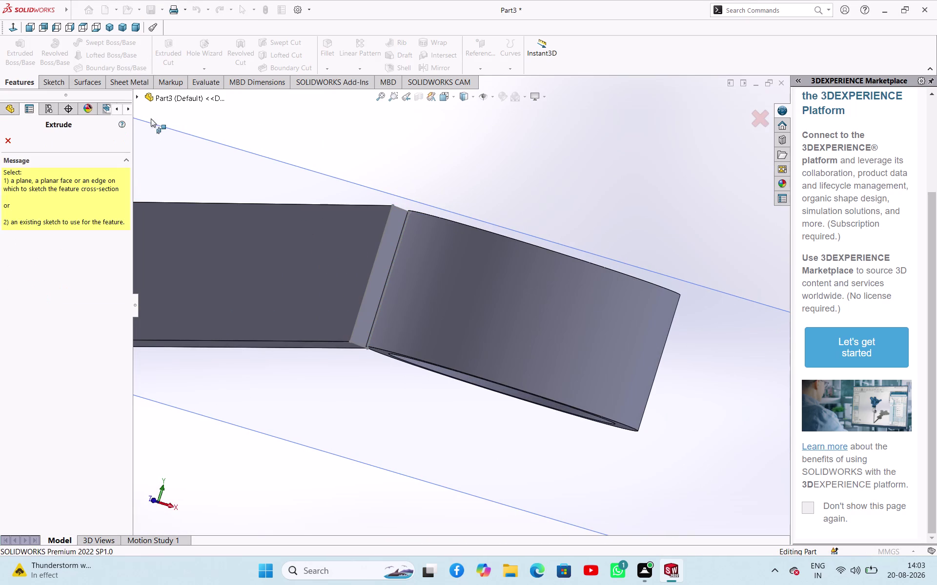
click(133, 92)
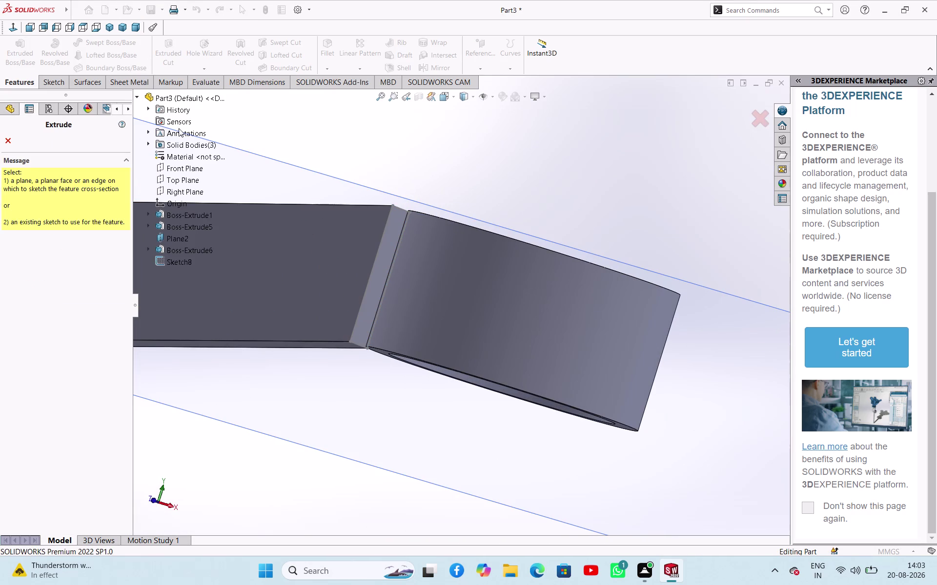
click(188, 259)
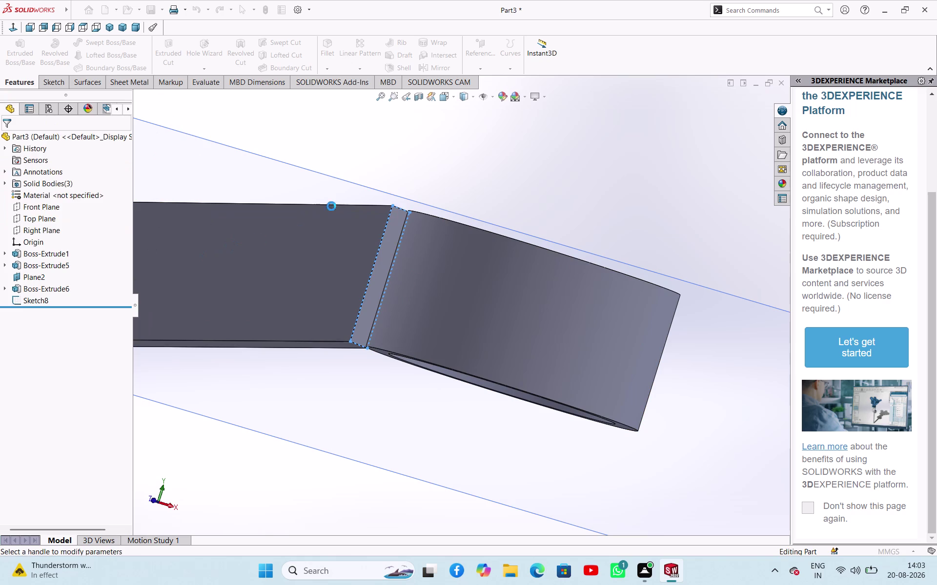
Set the extrusion to Up To Surface, ending at the ring boss's outer face.
middle_drag(409, 172, 418, 209)
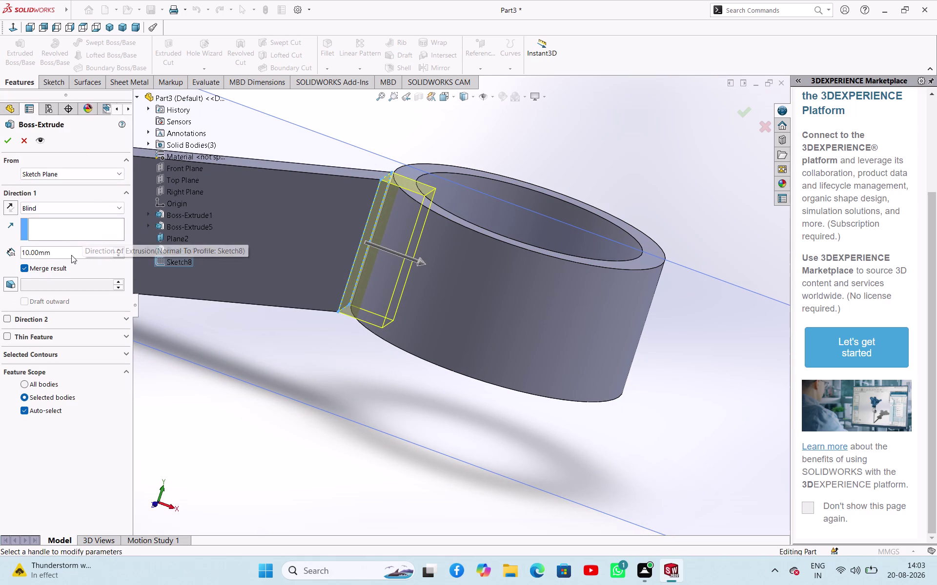
click(70, 208)
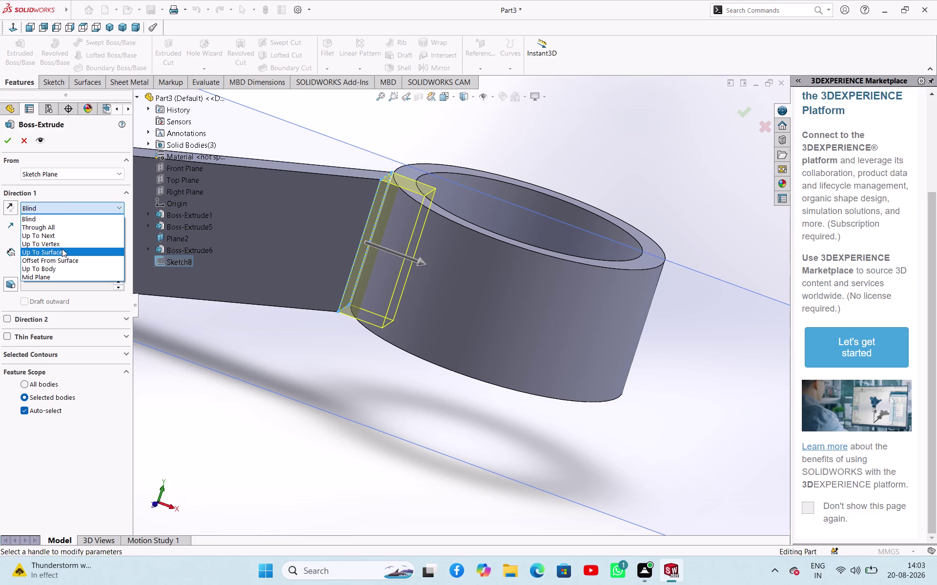
click(63, 251)
click(408, 229)
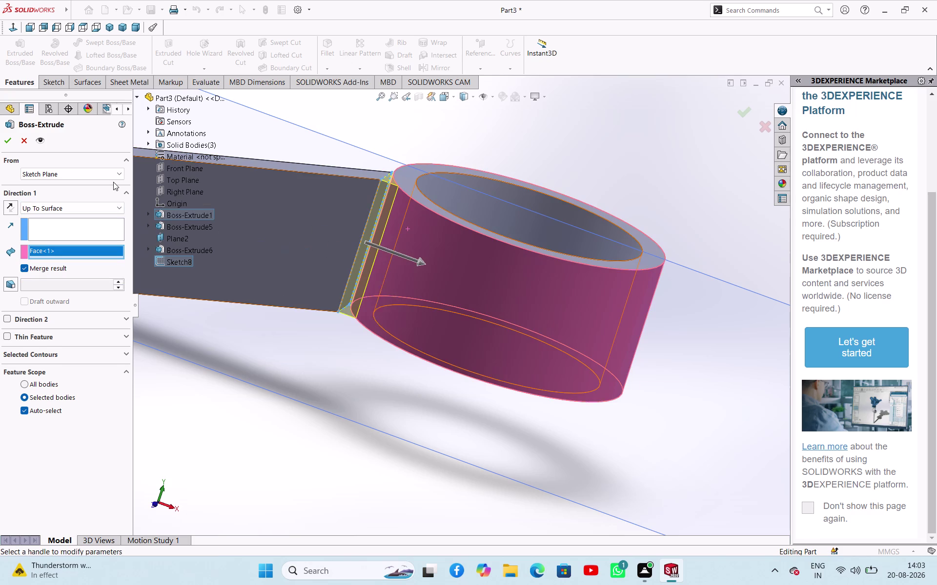
click(5, 139)
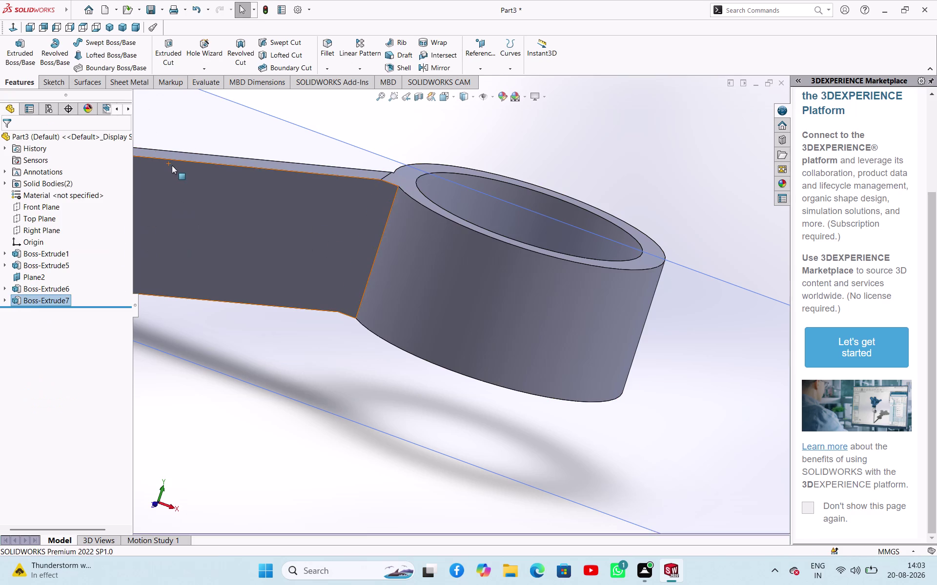
middle_drag(354, 138, 353, 175)
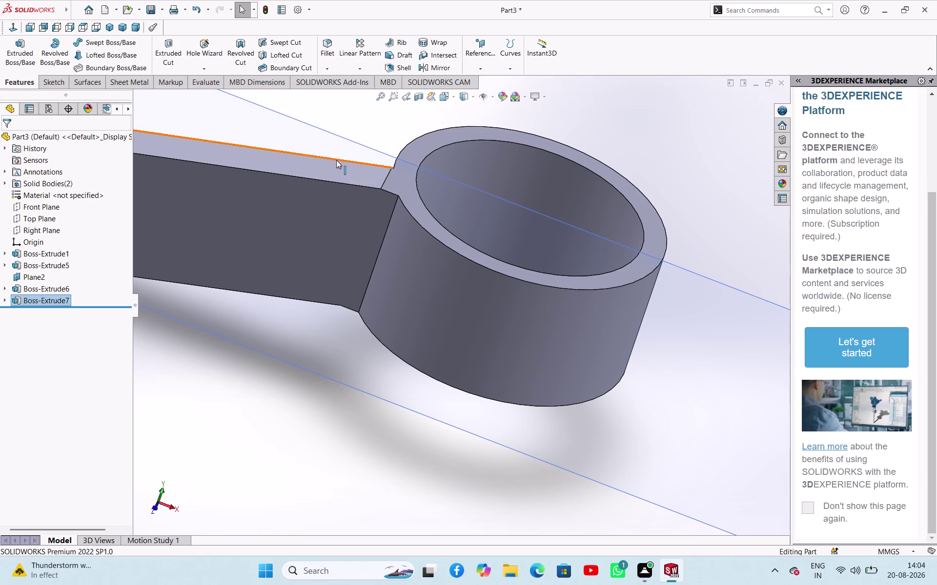
scroll(up, 3)
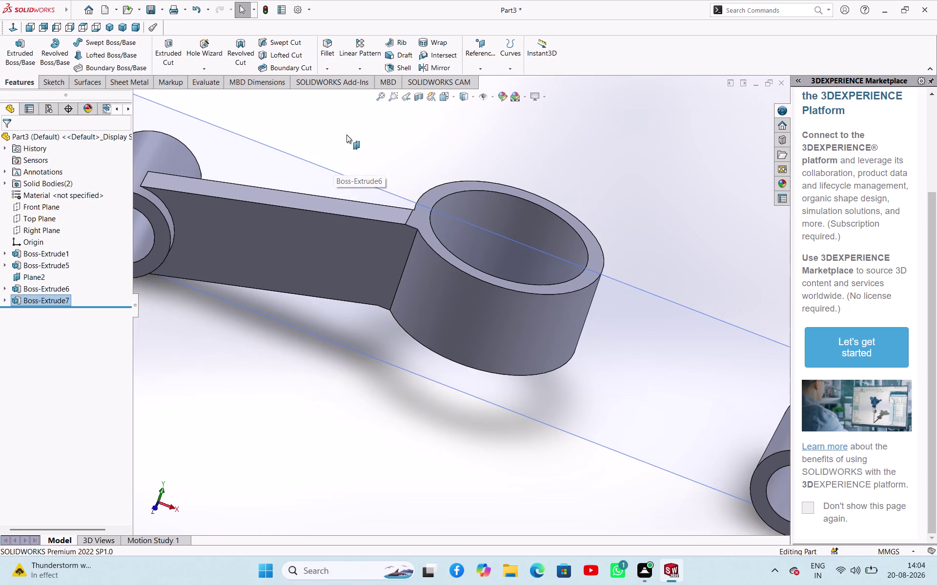
scroll(up, 3)
middle_drag(425, 163, 398, 204)
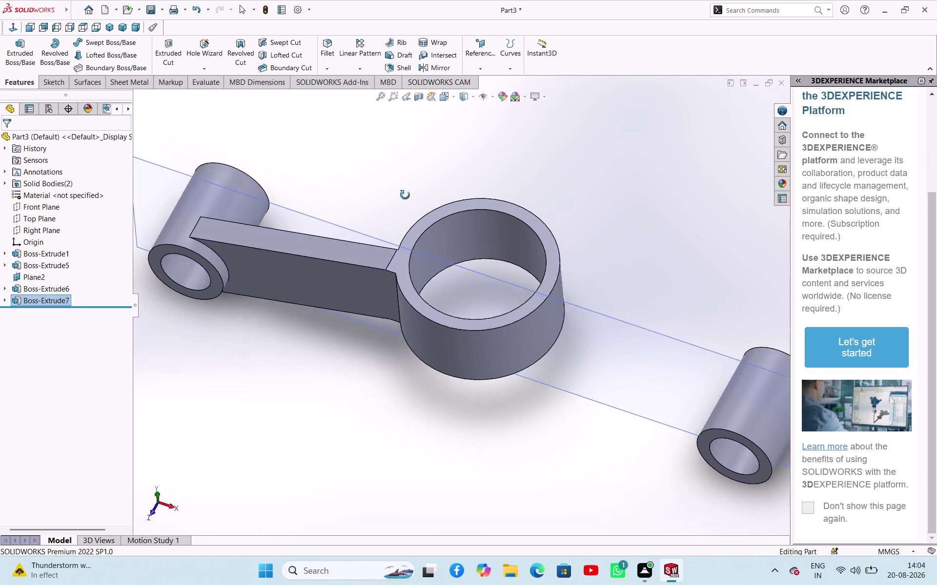
middle_drag(399, 204, 428, 144)
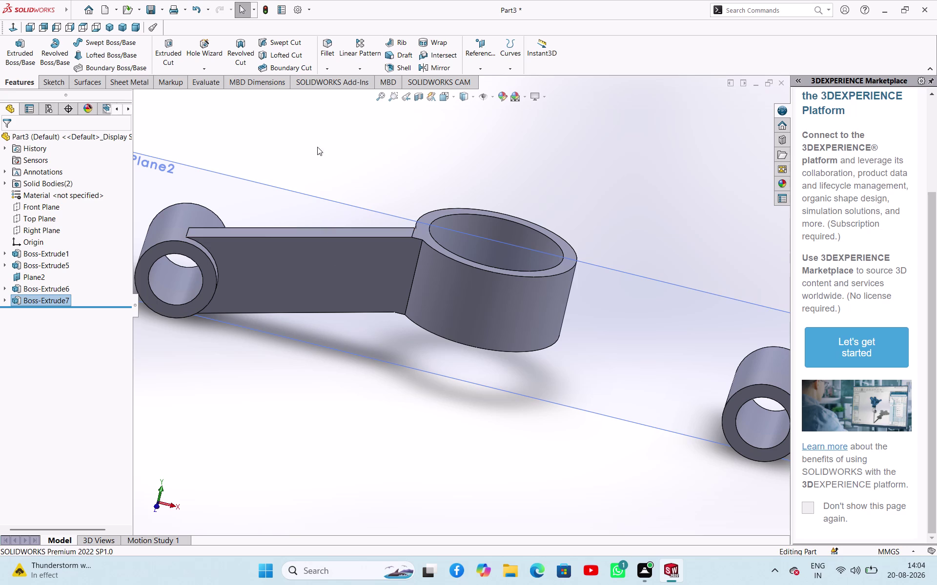
drag(202, 390, 195, 388)
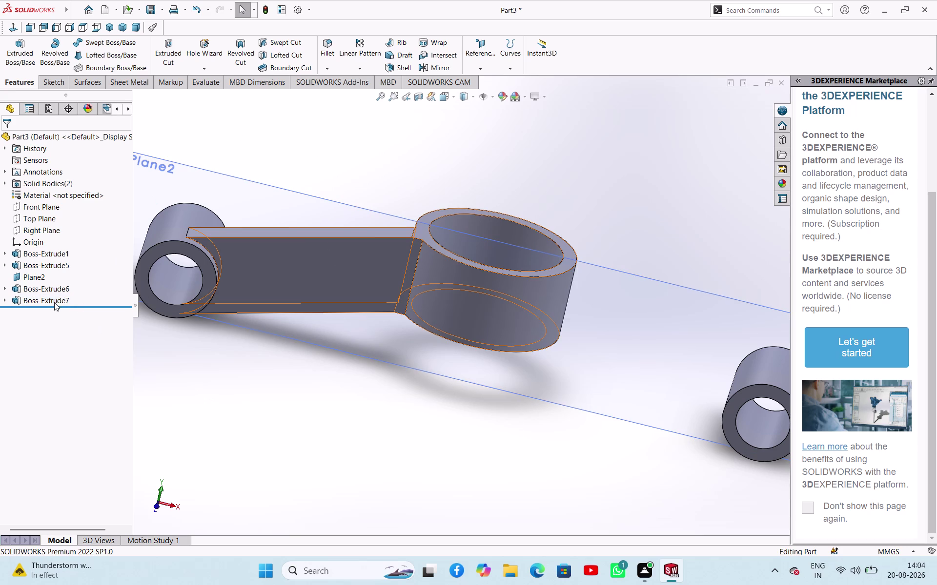
click(51, 298)
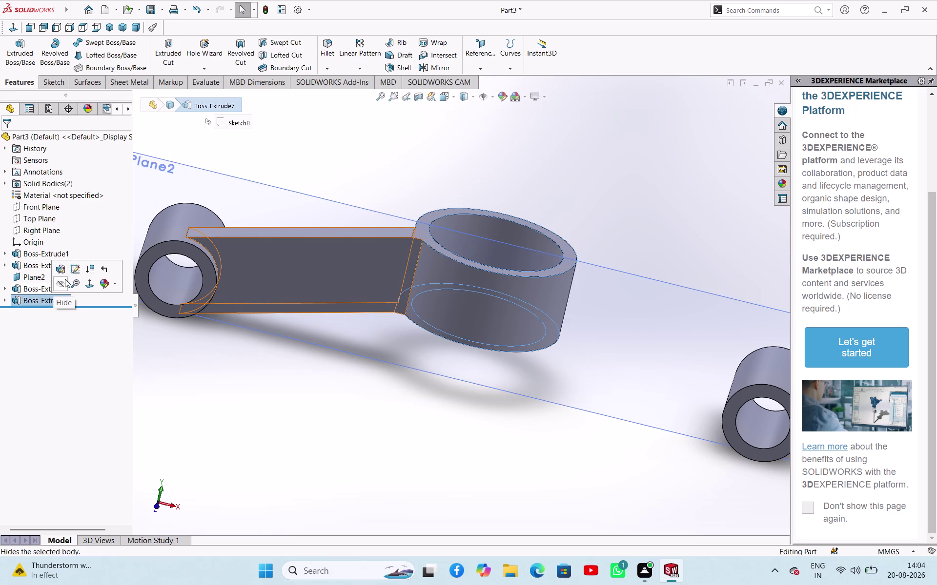
click(437, 63)
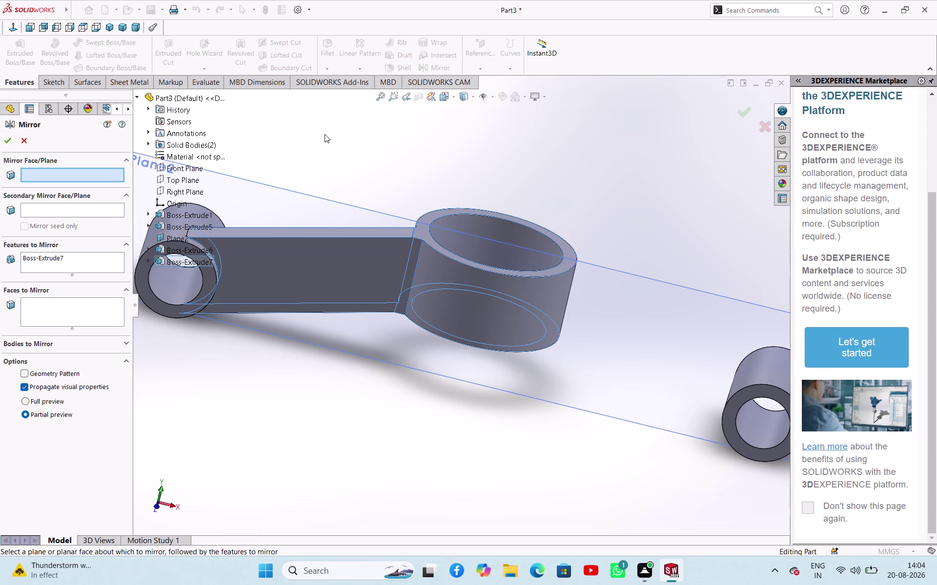
Mirror Boss-Extrude7 across the Front Plane, then undo the mirror.
middle_drag(362, 120, 316, 195)
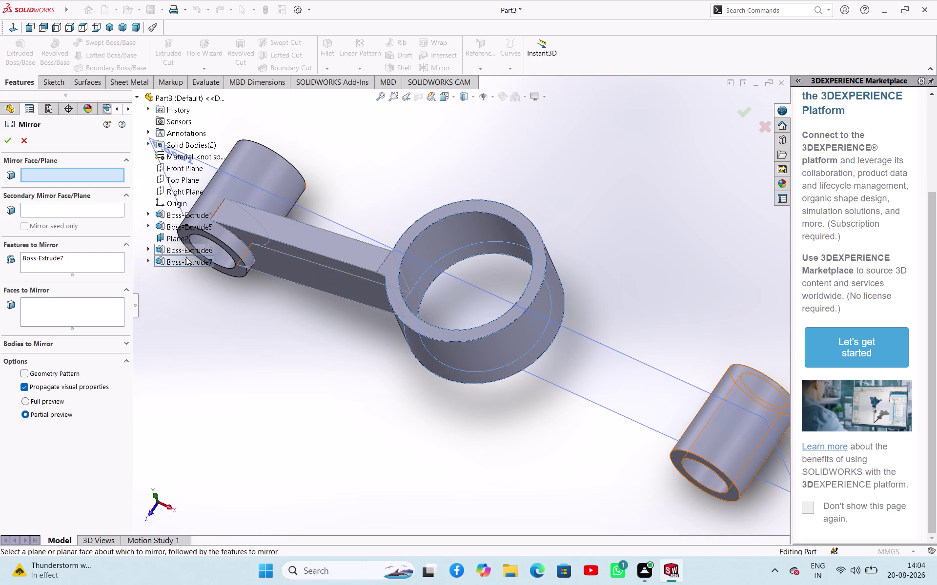
click(181, 172)
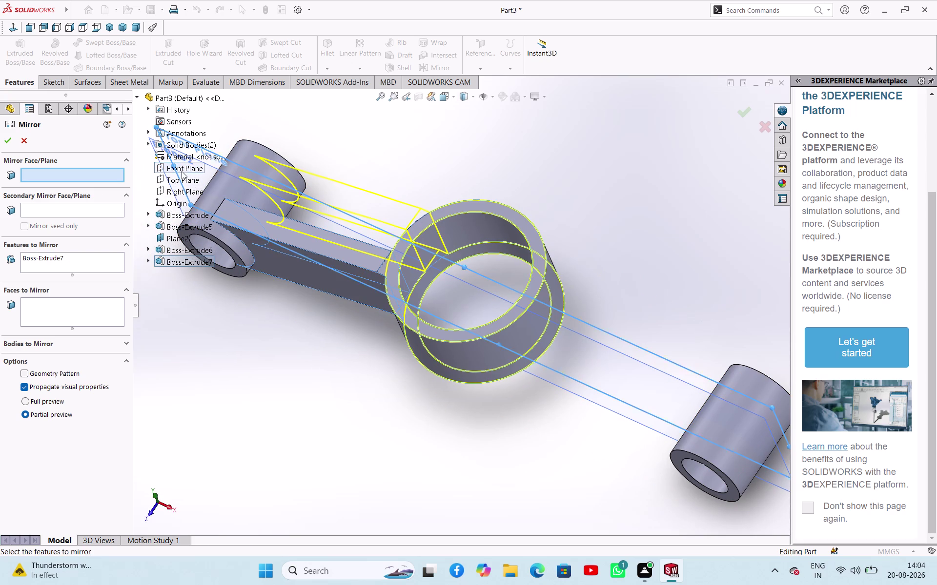
click(3, 140)
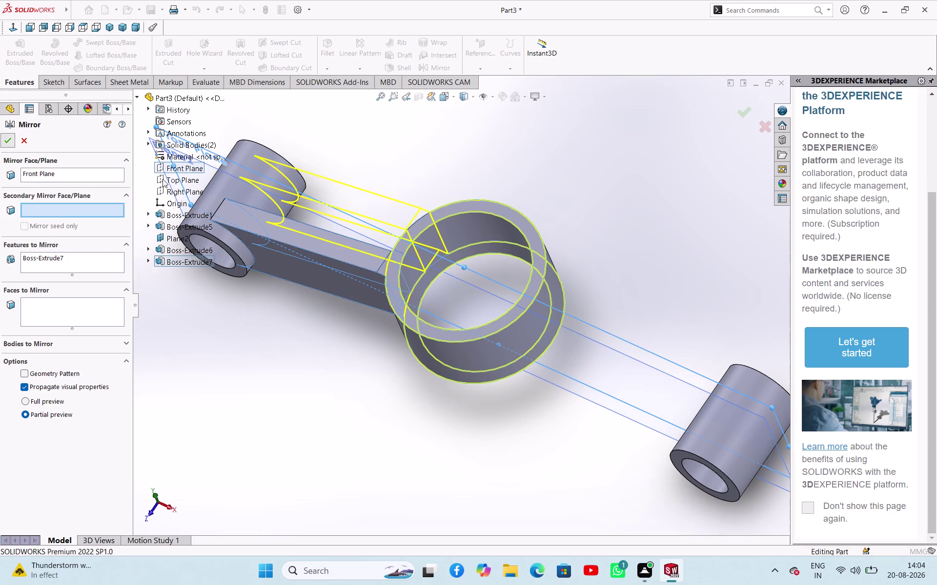
click(358, 154)
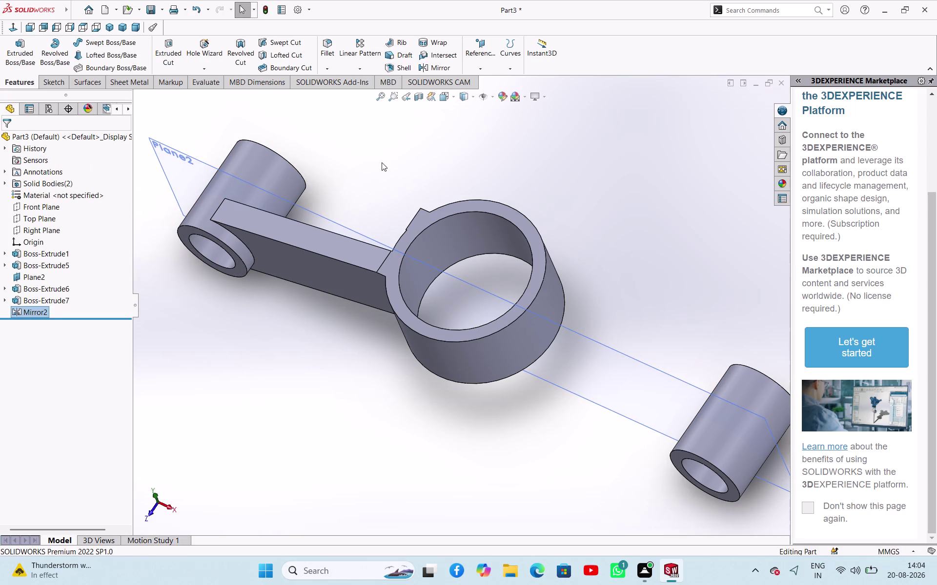
middle_drag(377, 161, 412, 159)
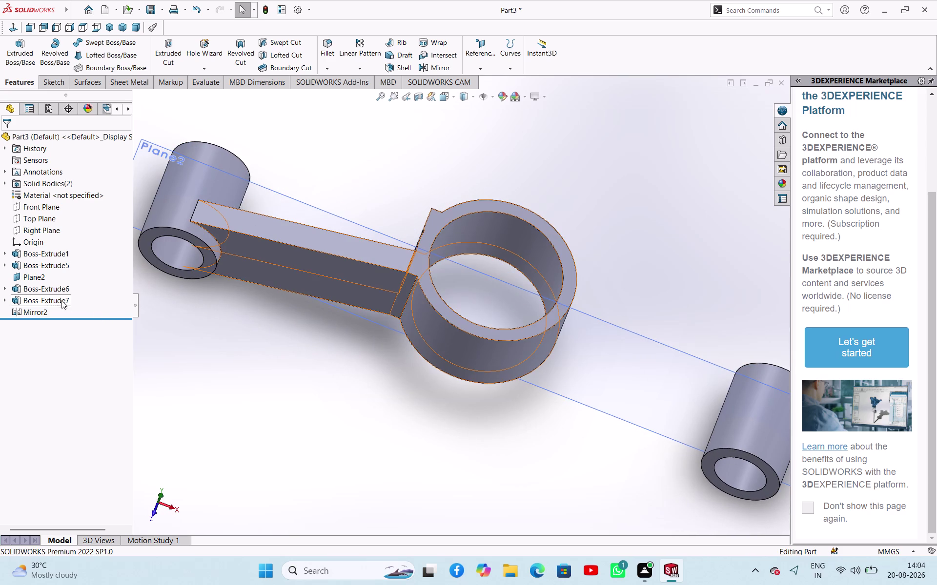
key(ctrl+z)
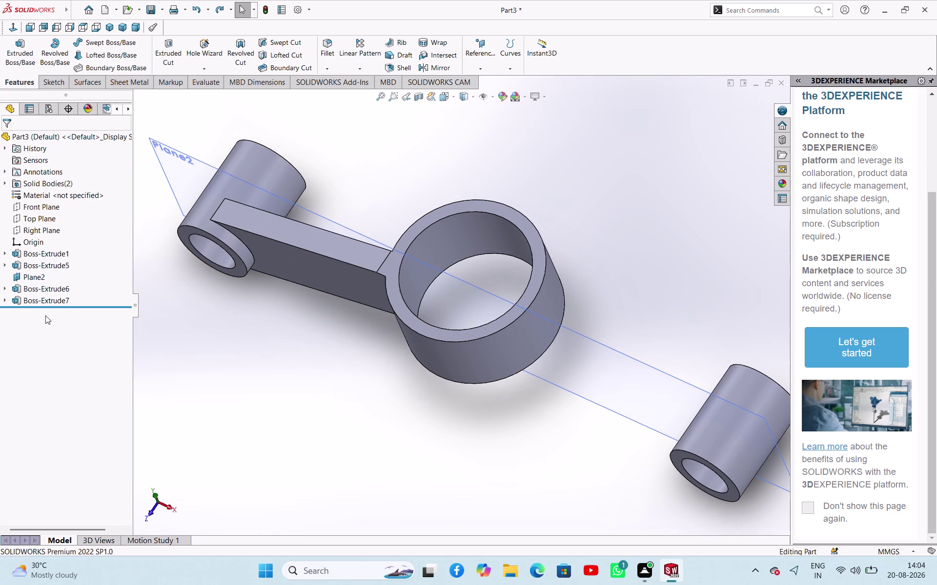
Undo Mirror2, select Boss-Extrude6 and Boss-Extrude7, and launch Mirror on them.
click(46, 300)
middle_drag(193, 331, 238, 262)
click(220, 353)
click(7, 299)
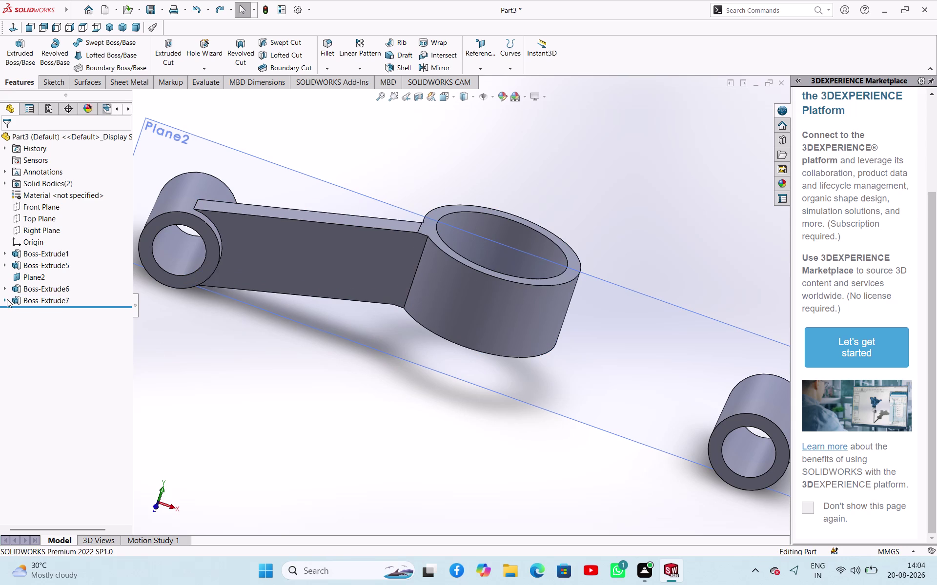
click(41, 288)
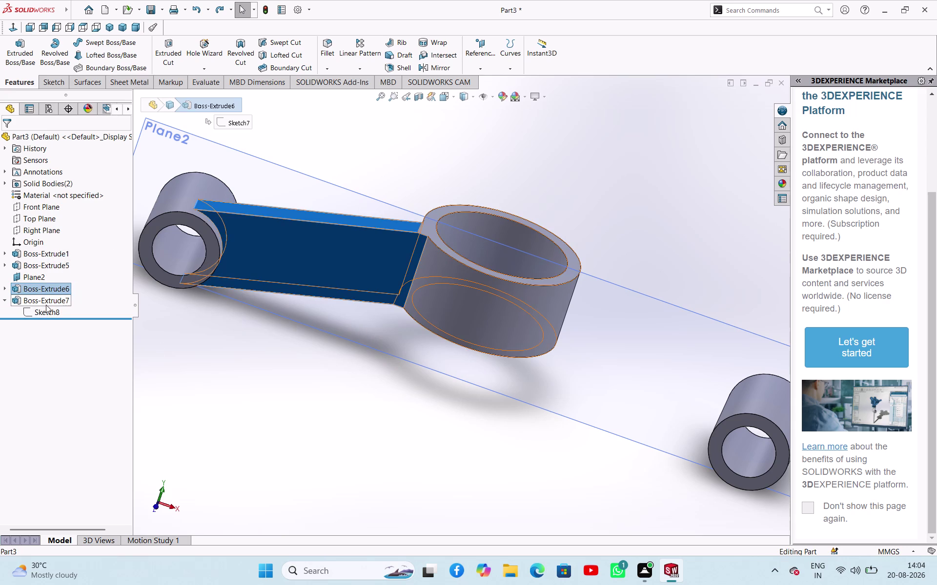
click(47, 306)
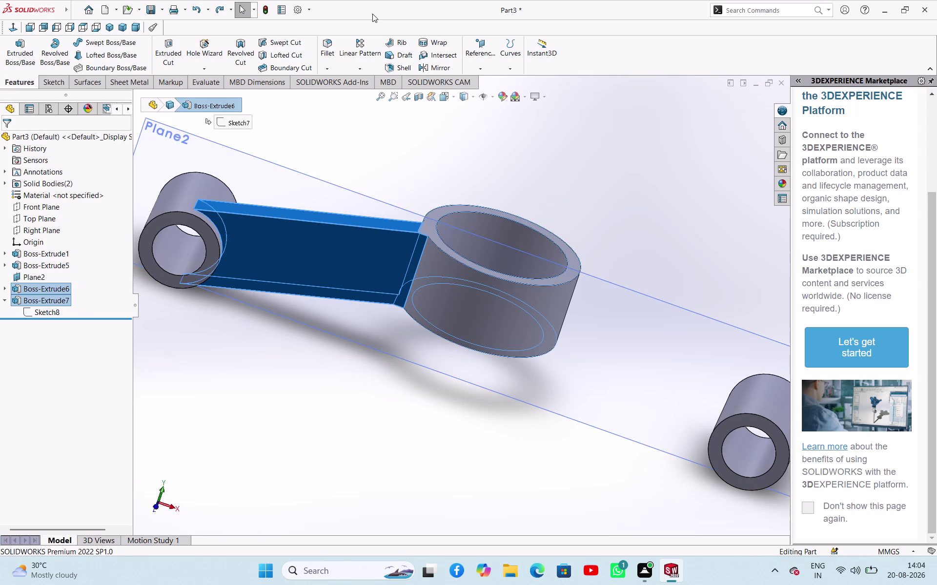
click(427, 68)
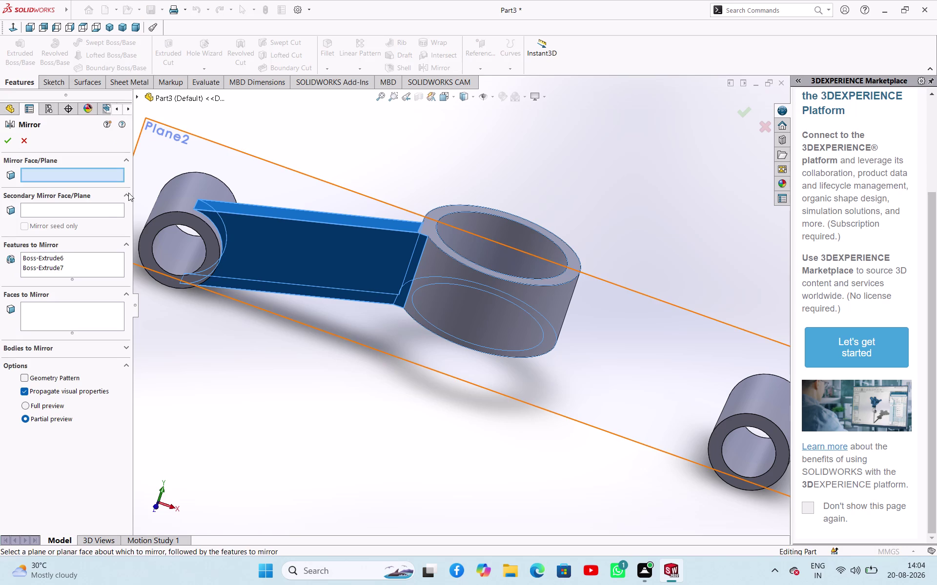
Mirror Boss-Extrude6 and Boss-Extrude7 across the Front Plane as Mirror3, then inspect the hollow web.
click(139, 97)
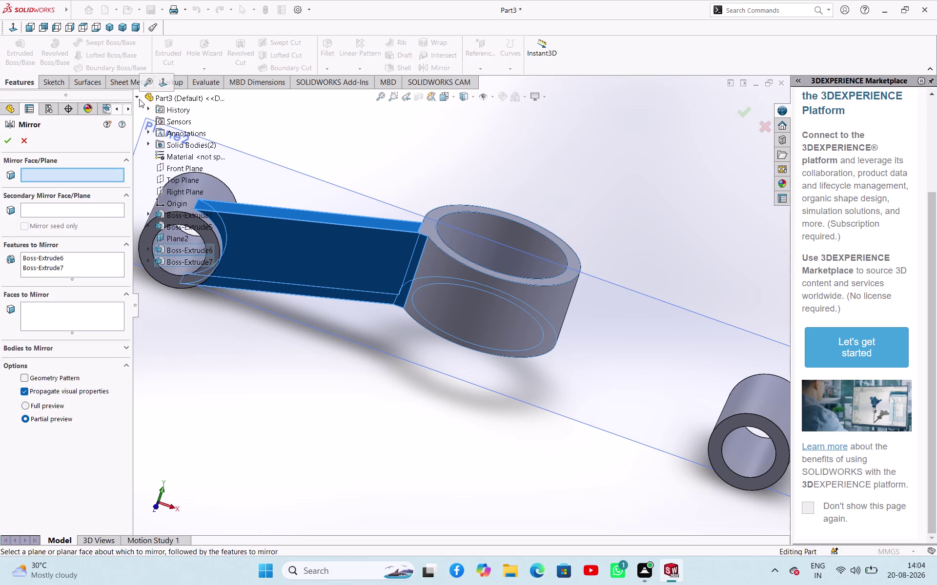
click(188, 170)
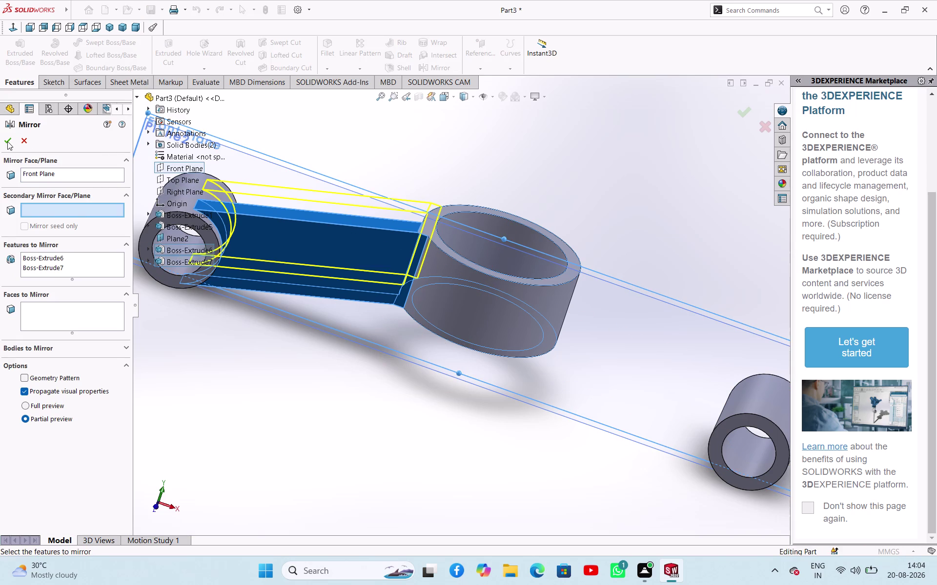
click(7, 141)
click(477, 136)
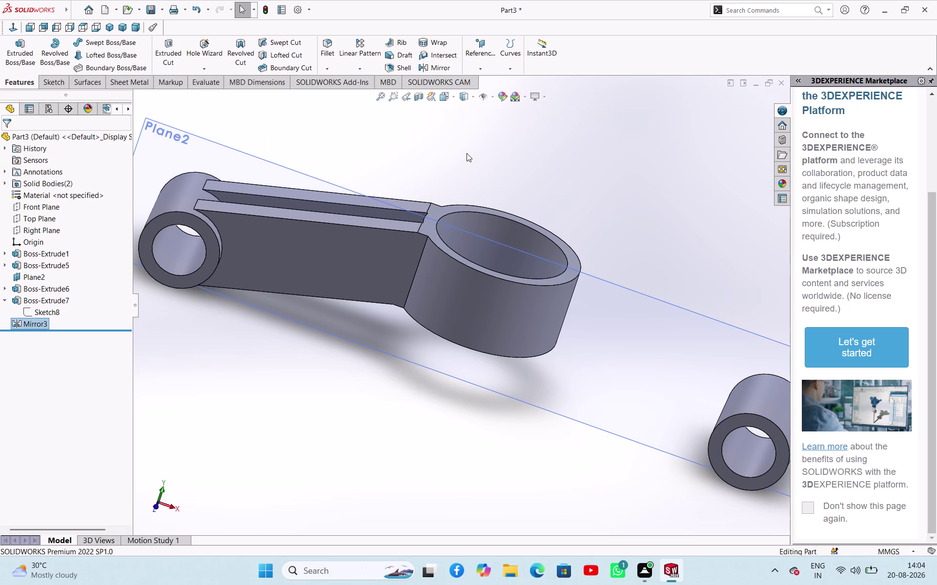
middle_drag(466, 153, 447, 167)
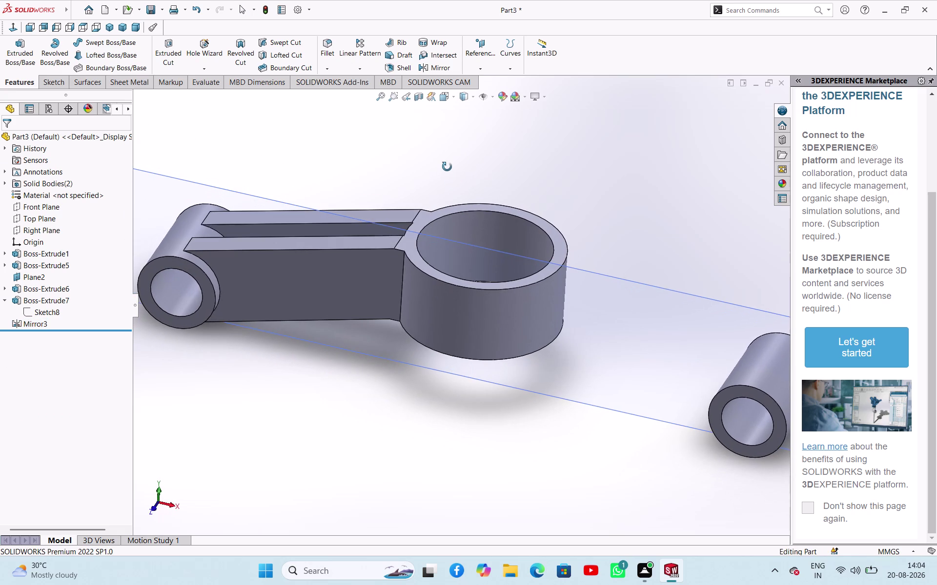
middle_drag(447, 167, 475, 201)
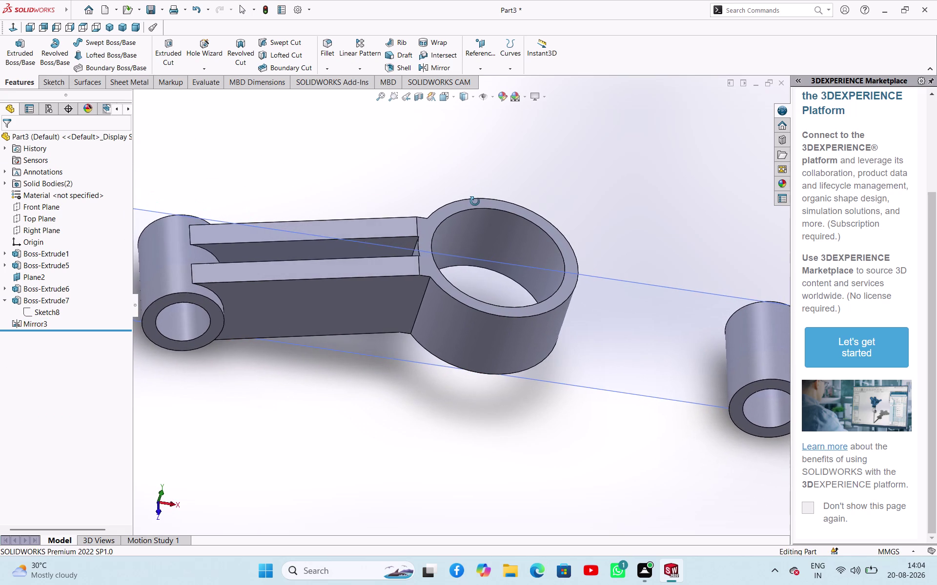
middle_drag(475, 201, 470, 196)
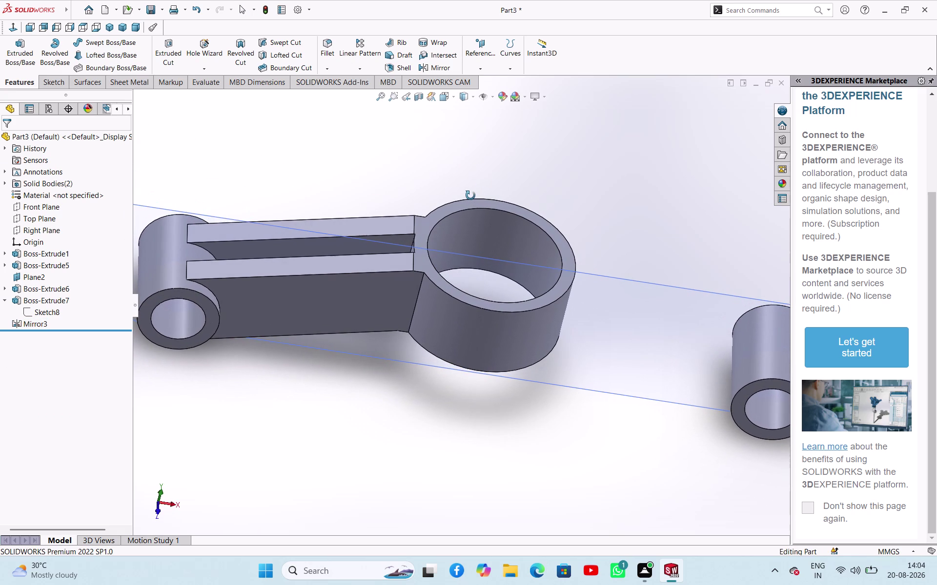
middle_drag(471, 195, 473, 194)
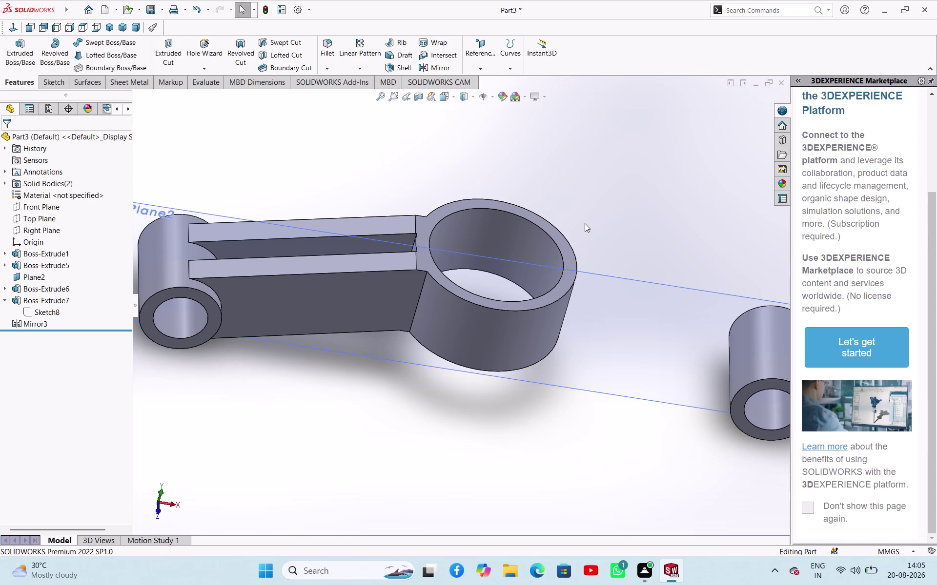
click(324, 151)
click(63, 300)
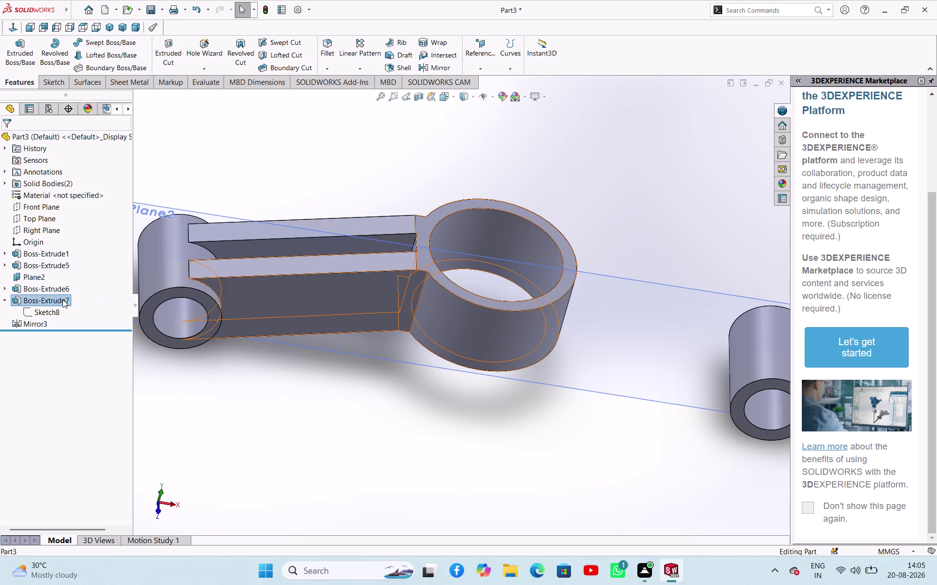
click(60, 290)
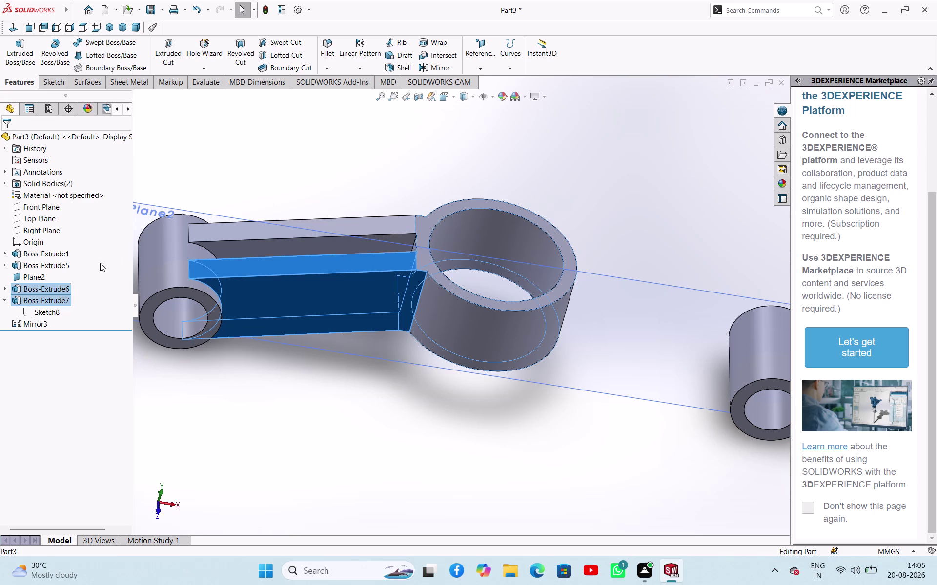
click(429, 66)
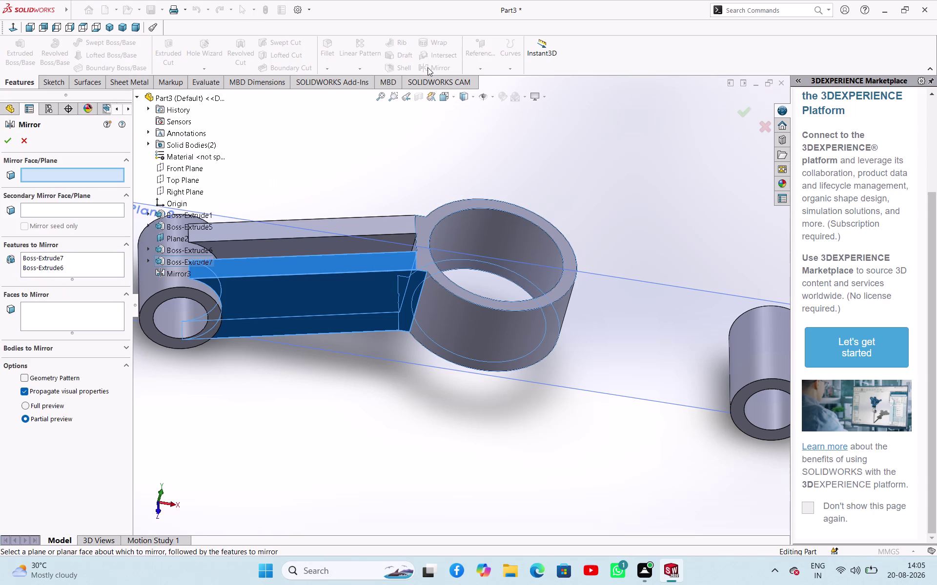
click(178, 190)
click(12, 145)
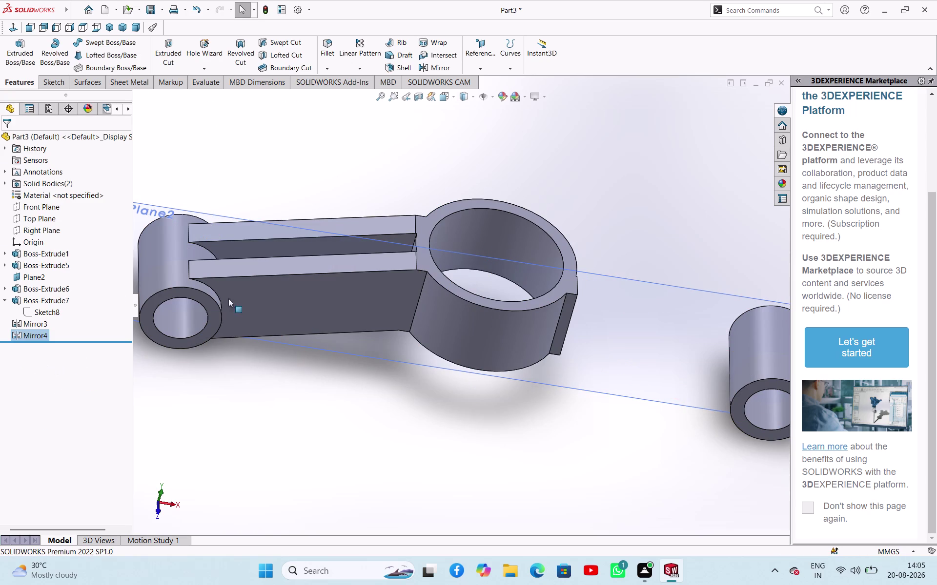
click(345, 151)
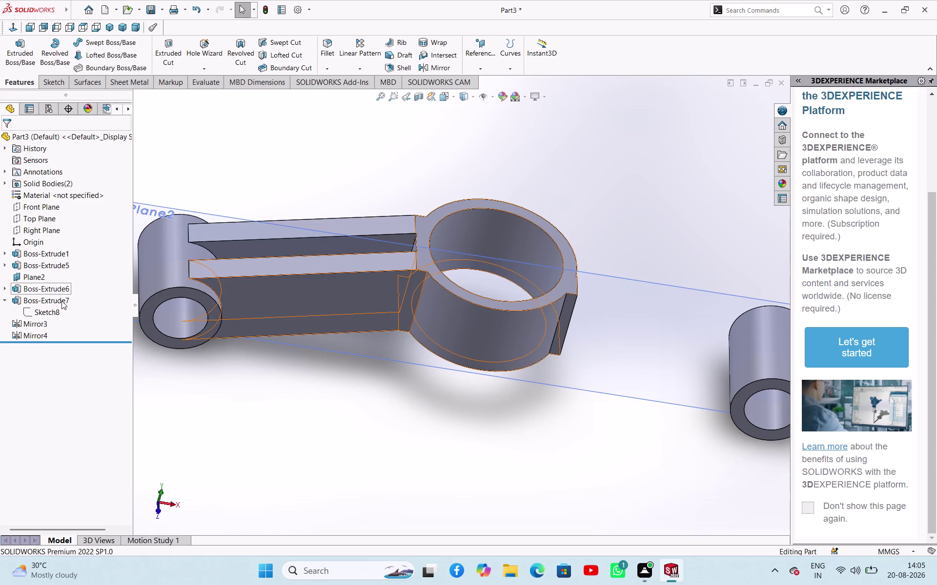
key(ctrl+z)
key(ctrl+z)
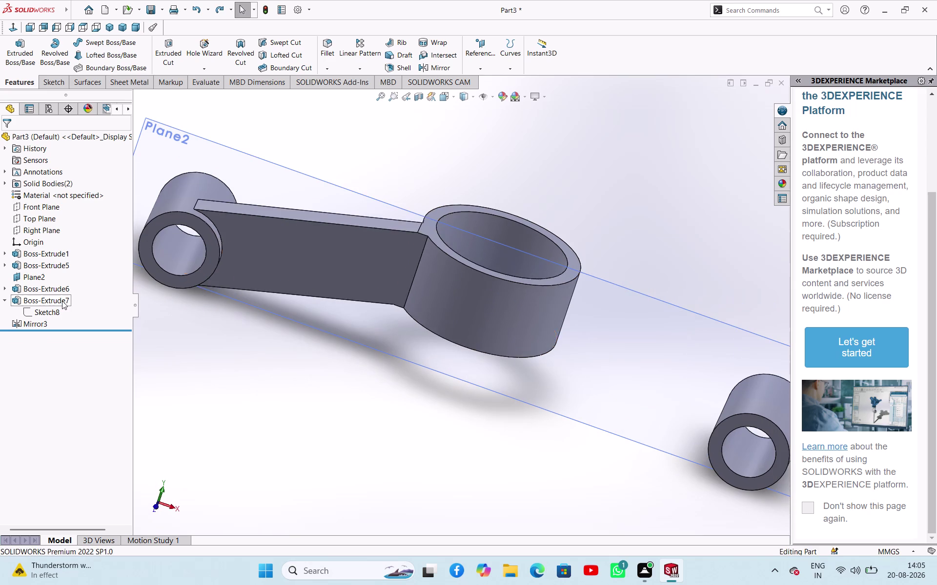
Mirror Boss-Extrude6 and Boss-Extrude7 across the Front Plane as Mirror5, accepting the memory warning.
click(430, 142)
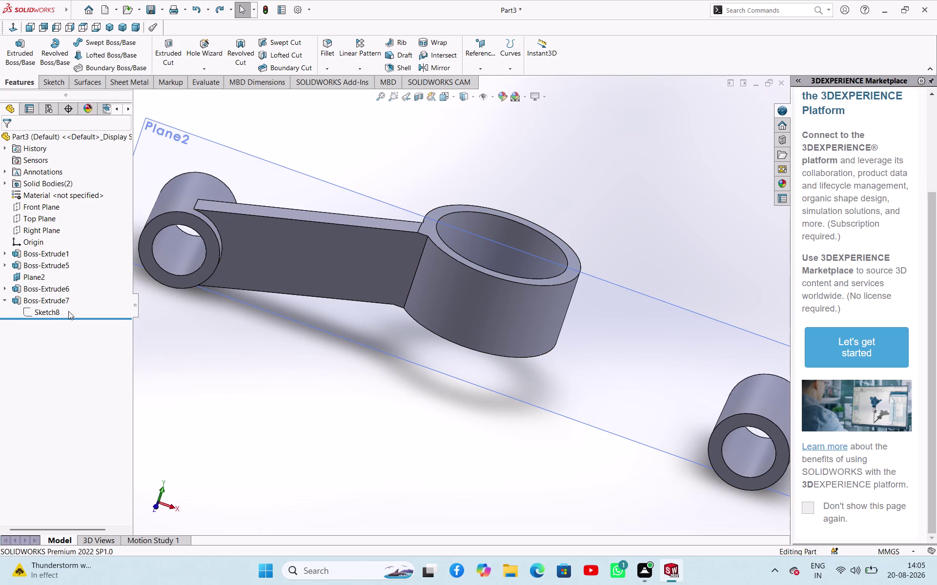
click(59, 304)
click(58, 289)
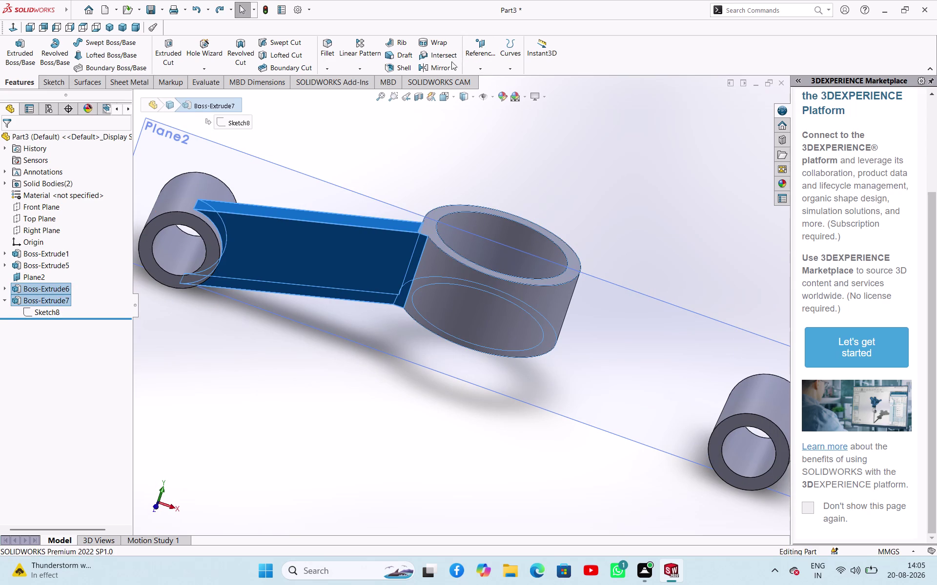
click(446, 67)
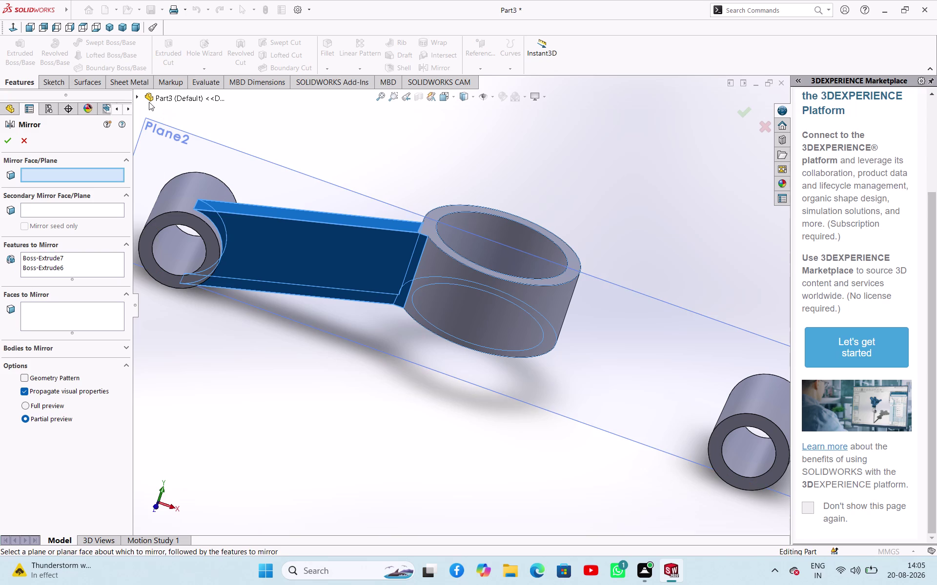
click(139, 96)
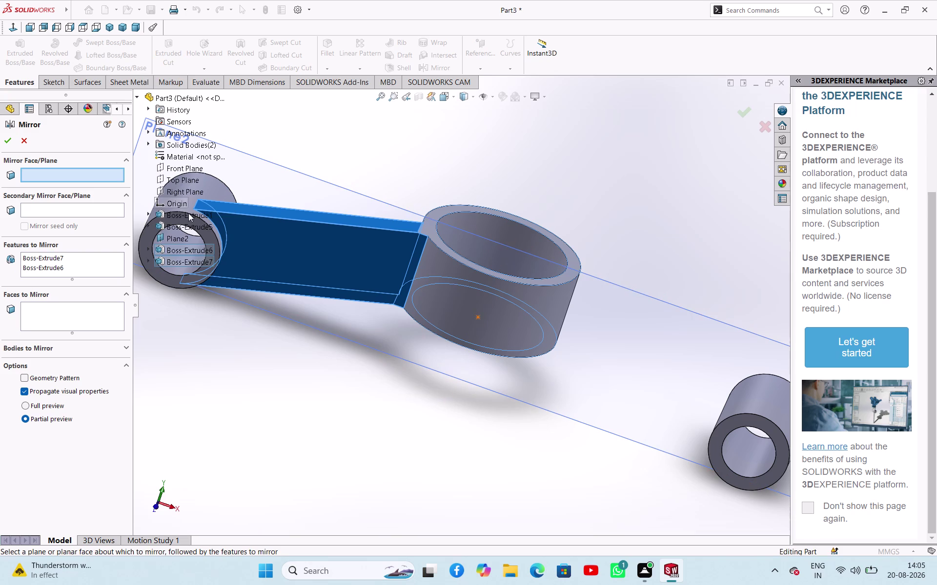
click(178, 172)
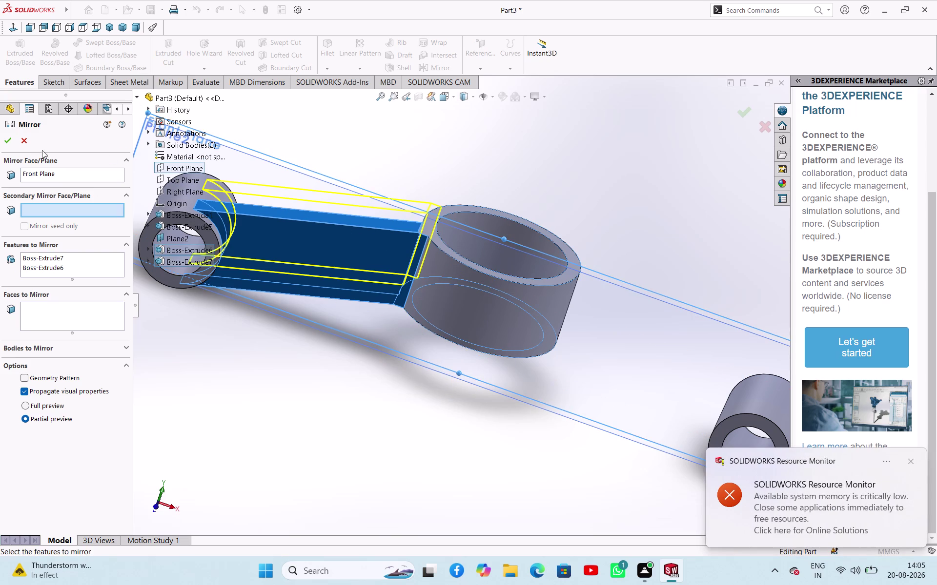
click(13, 134)
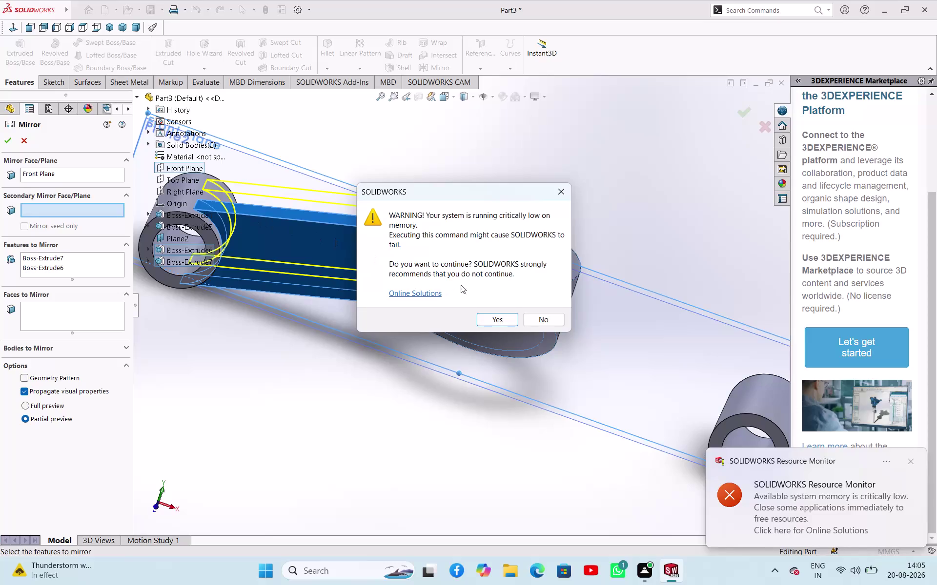
click(501, 318)
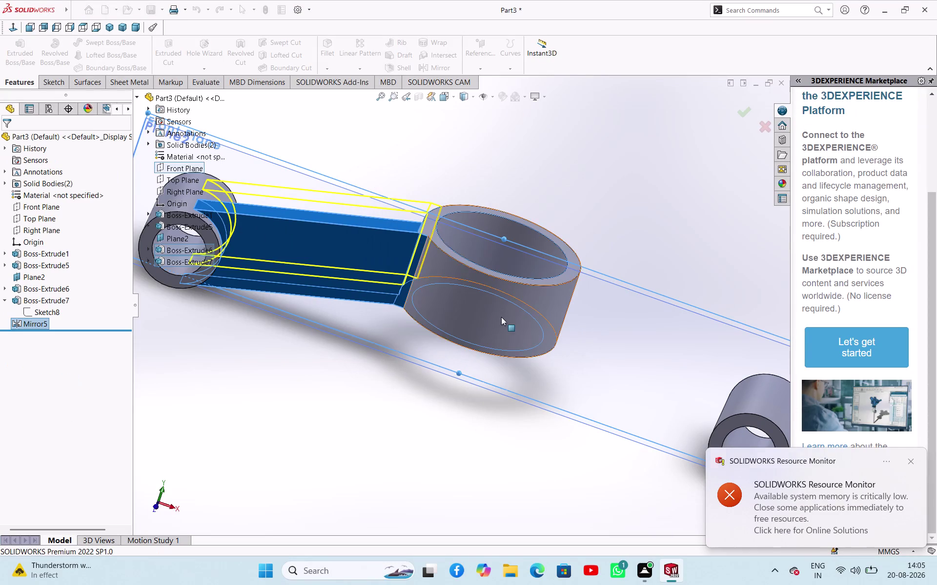
middle_drag(614, 150, 603, 195)
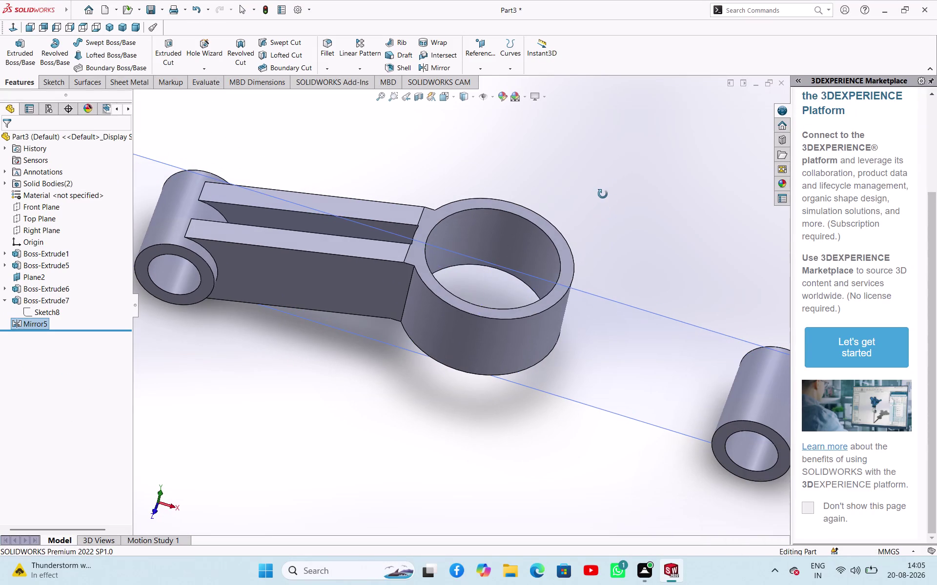
Mirror Boss-Extrude6 and Boss-Extrude7 across the Right Plane to create Mirror6.
middle_drag(603, 195, 603, 195)
click(432, 154)
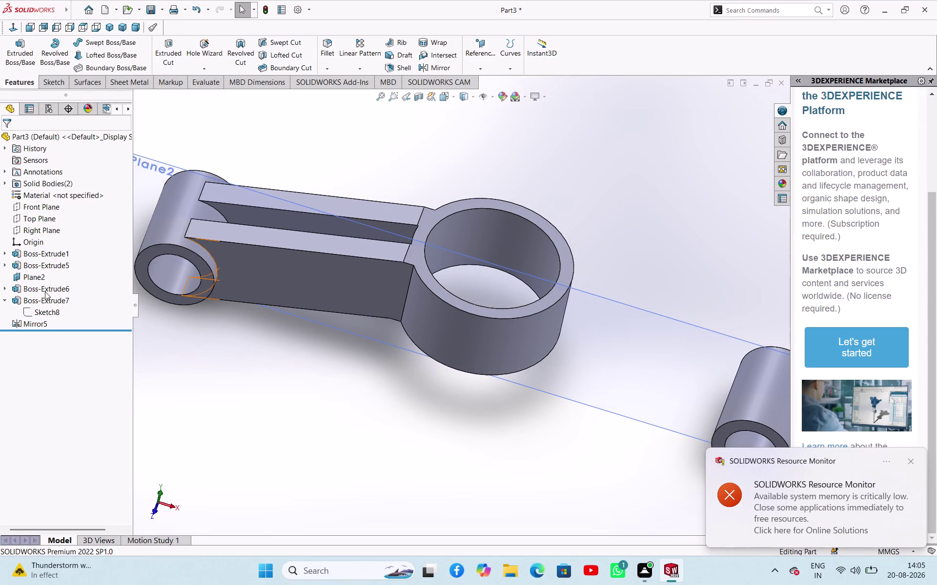
click(45, 292)
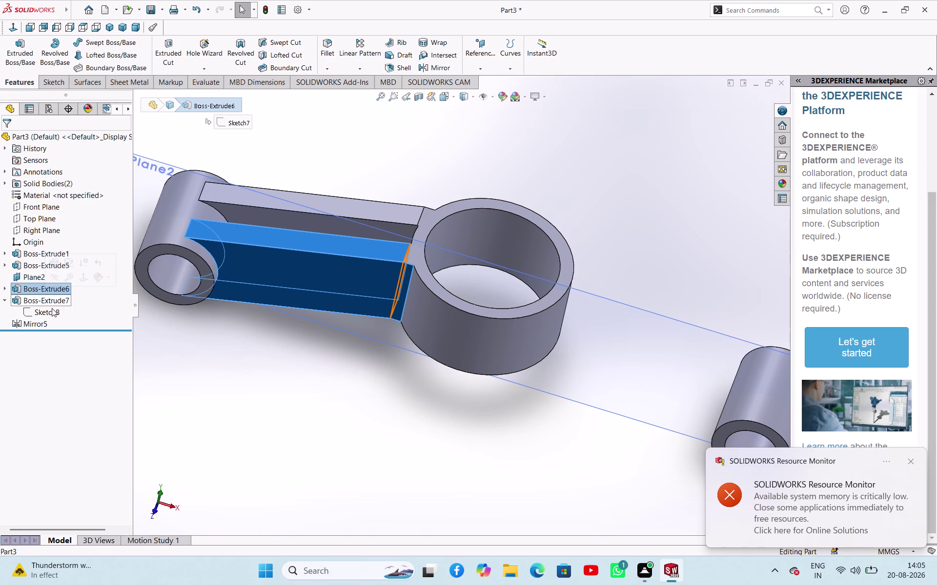
click(51, 299)
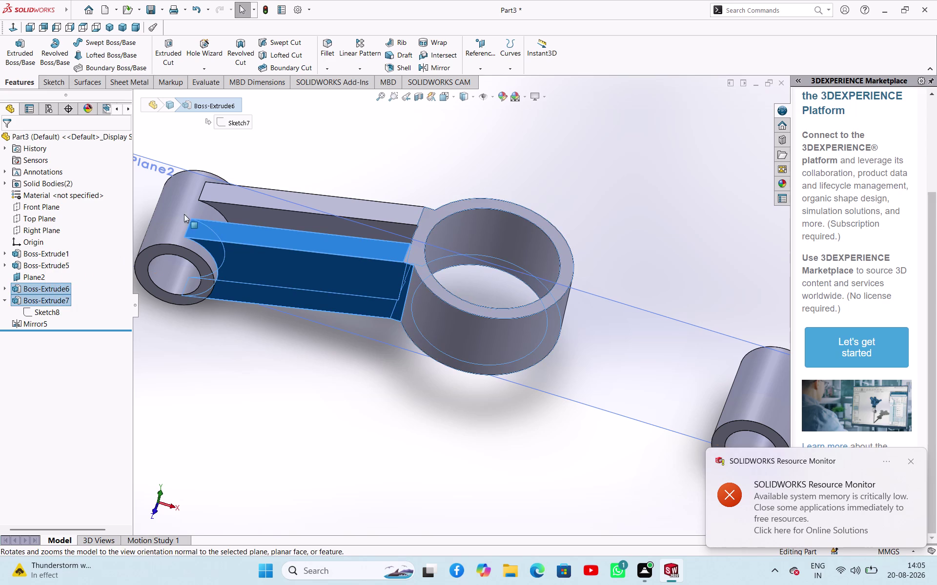
click(431, 64)
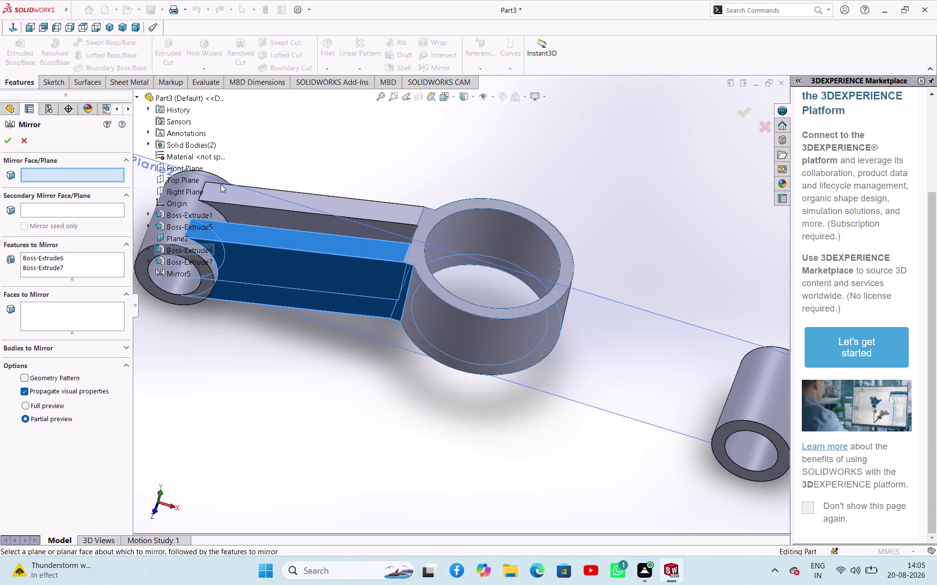
click(191, 192)
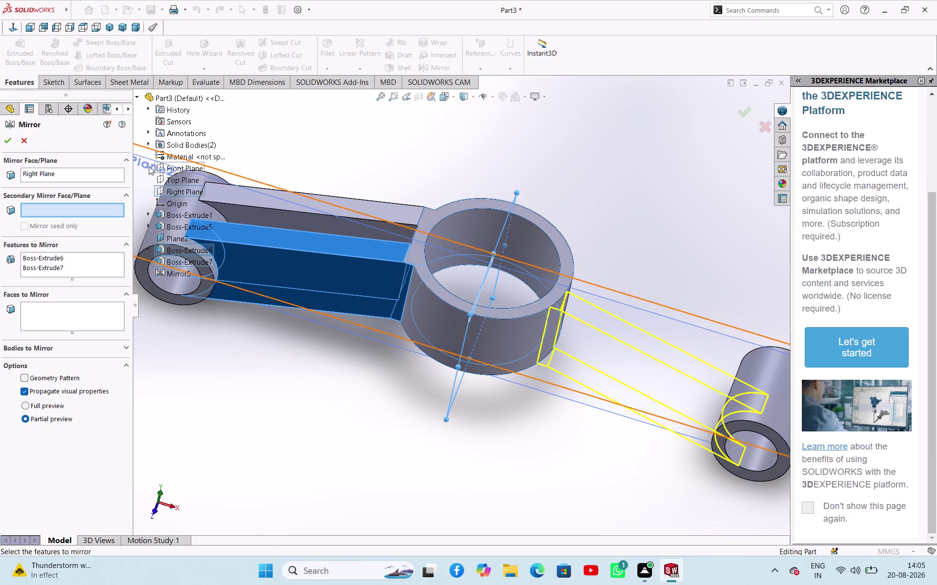
click(3, 138)
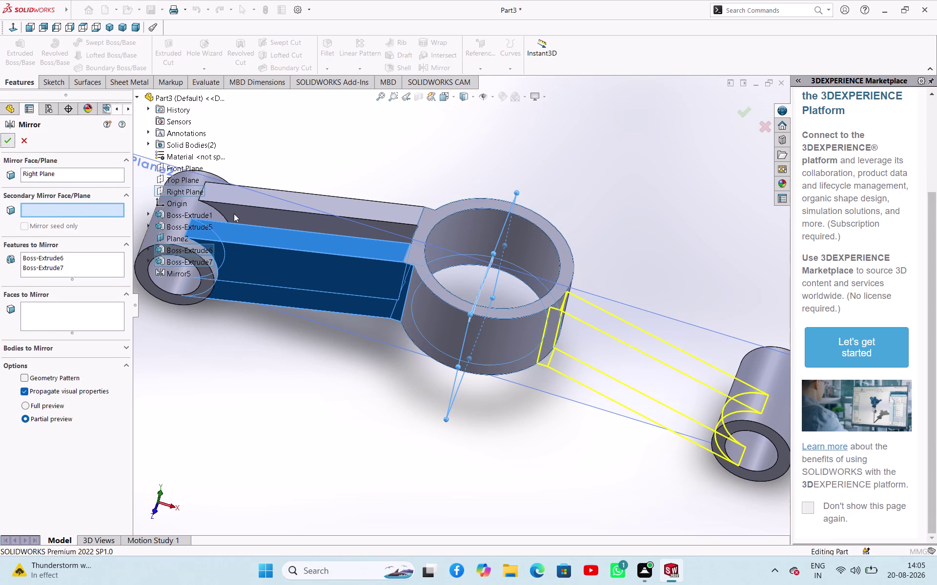
middle_drag(625, 186, 631, 186)
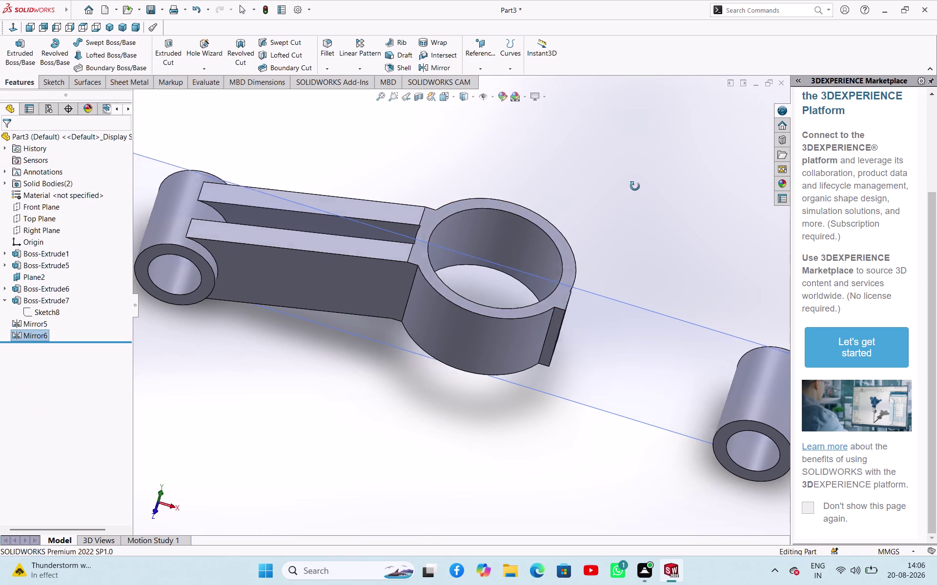
middle_drag(631, 186, 593, 167)
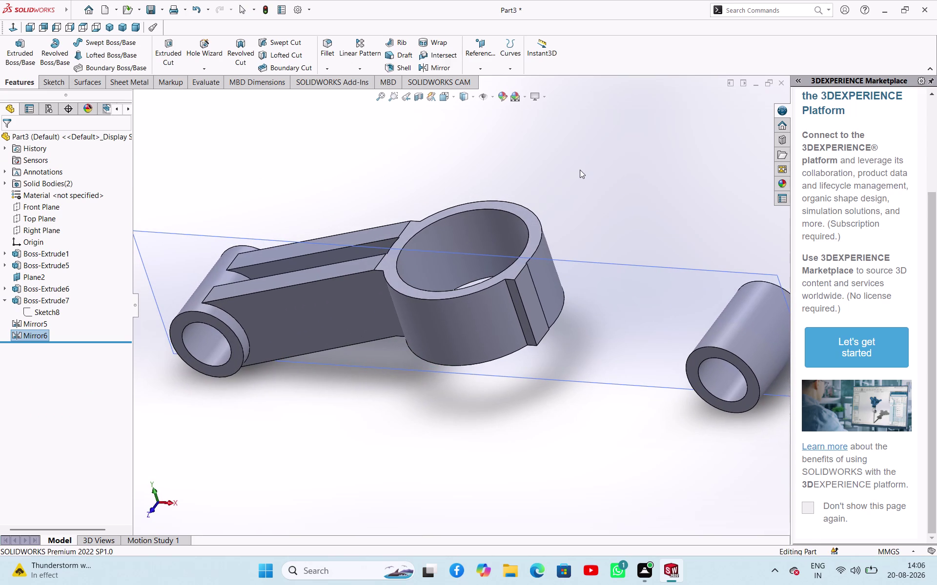
click(573, 179)
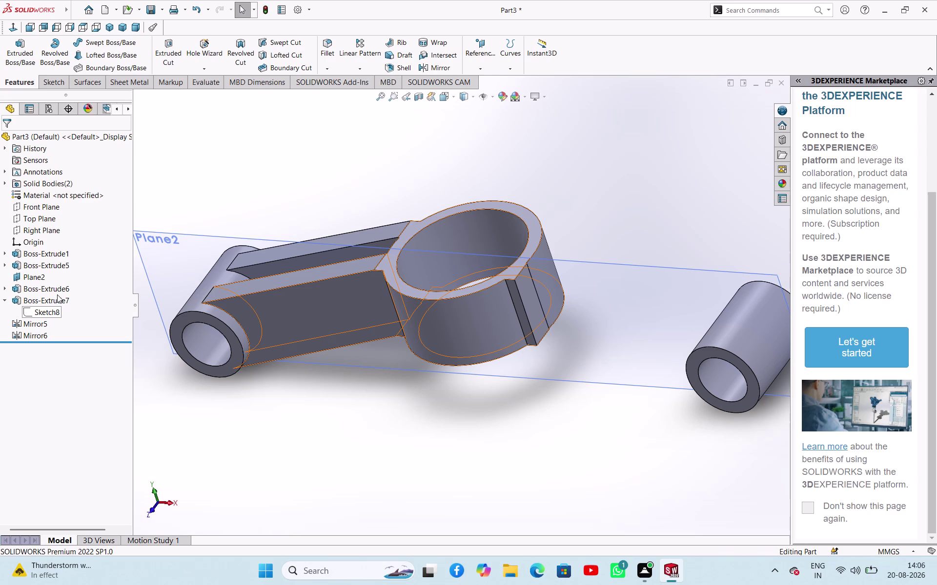
click(57, 291)
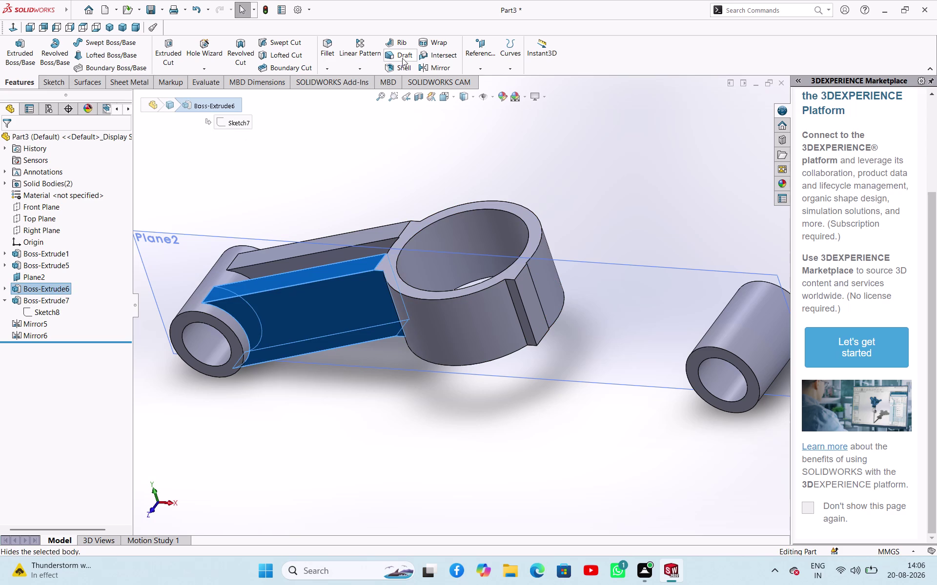
click(427, 68)
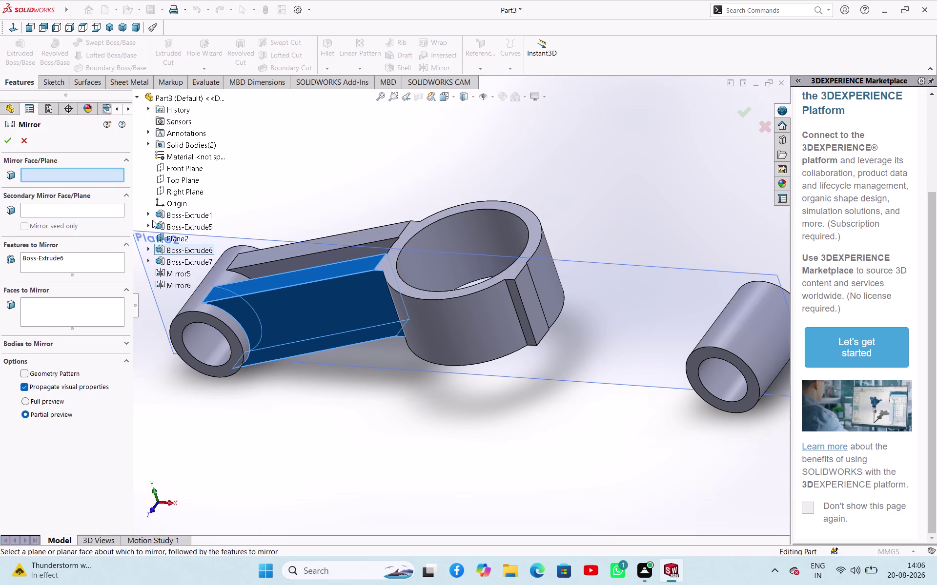
click(181, 193)
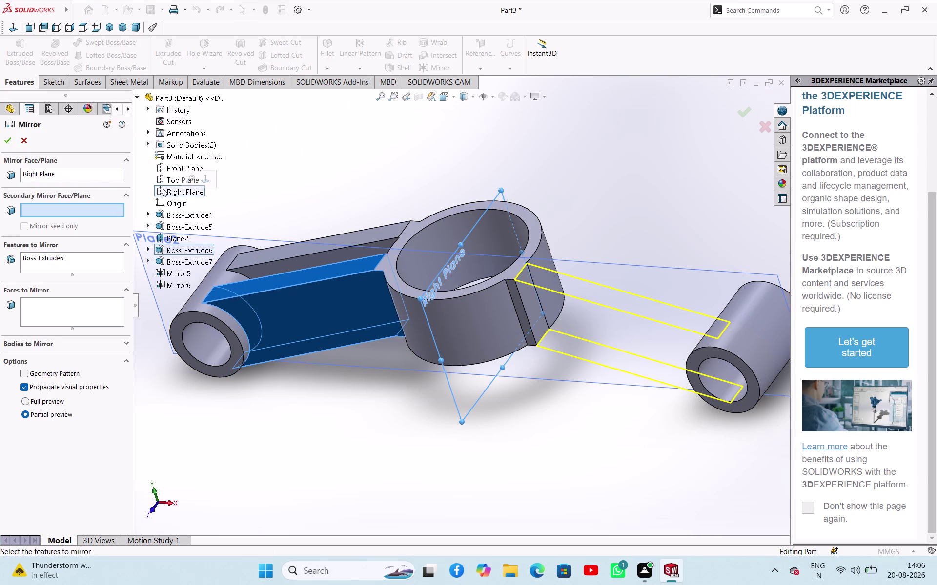
click(7, 138)
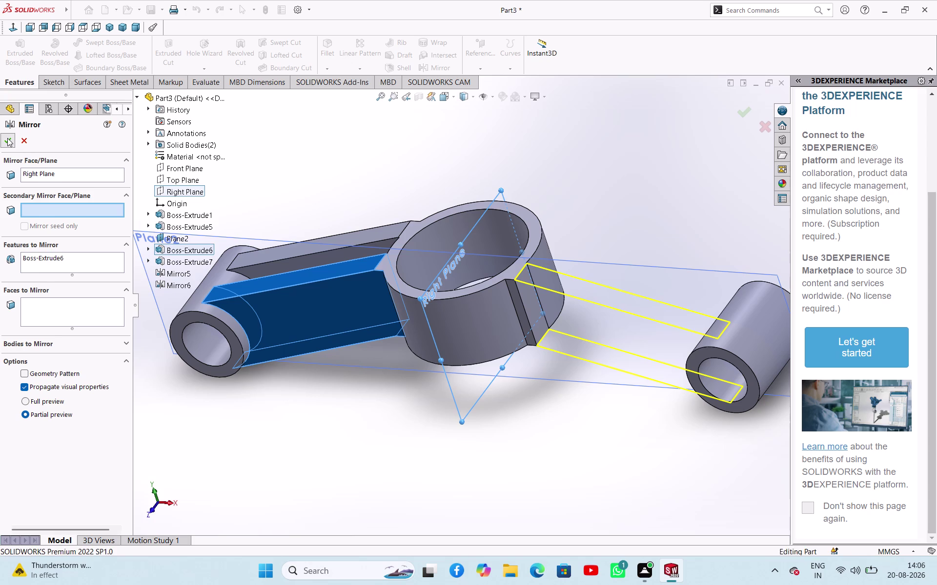
click(596, 173)
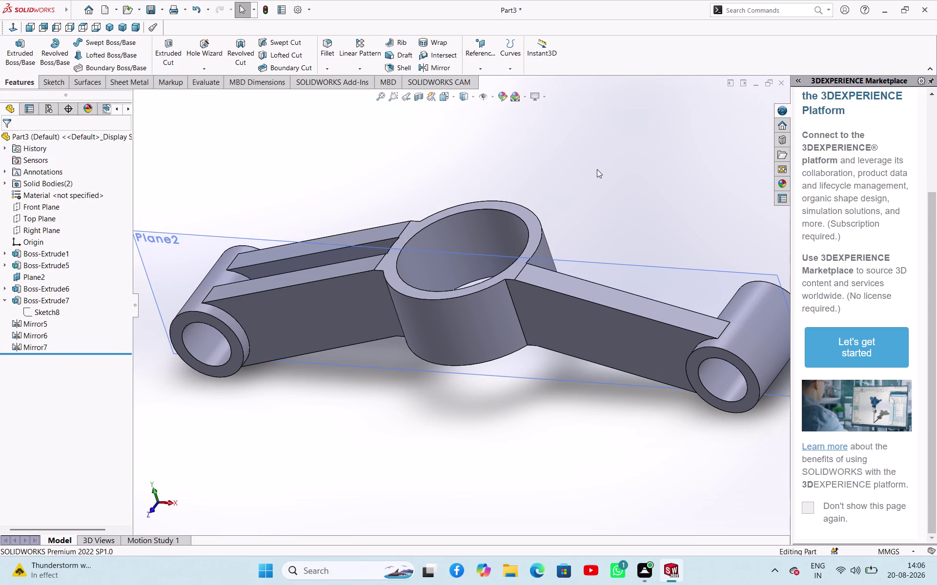
middle_drag(597, 169, 616, 223)
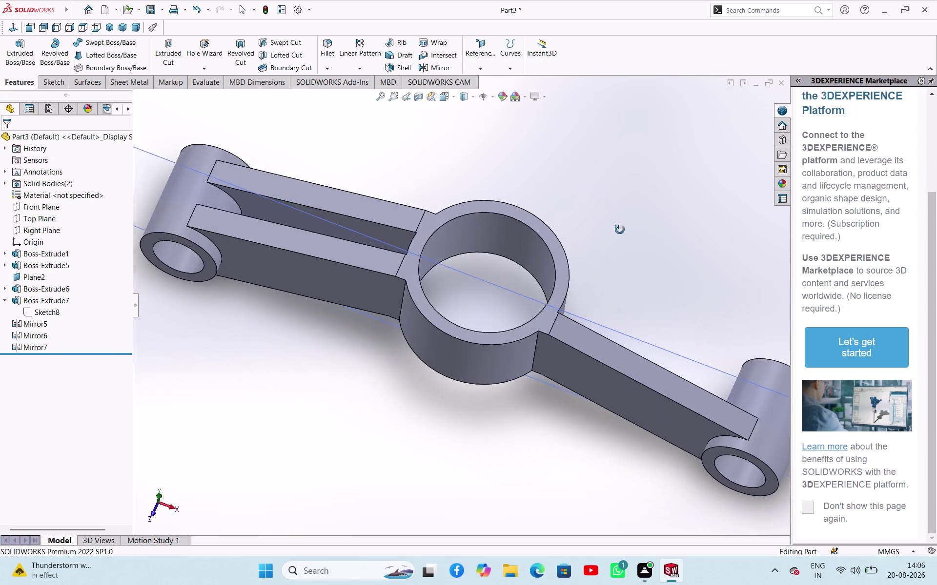
middle_drag(616, 223, 614, 287)
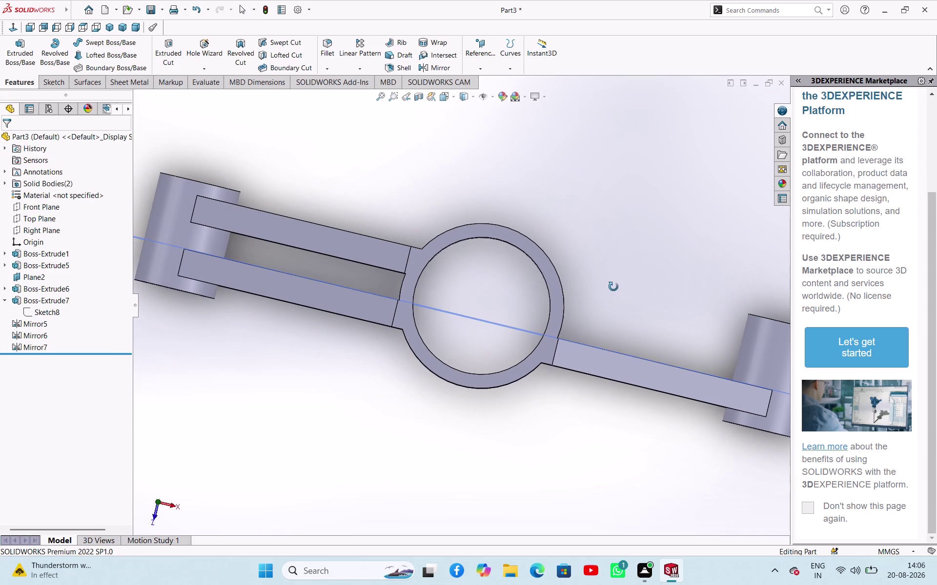
middle_drag(613, 287, 607, 310)
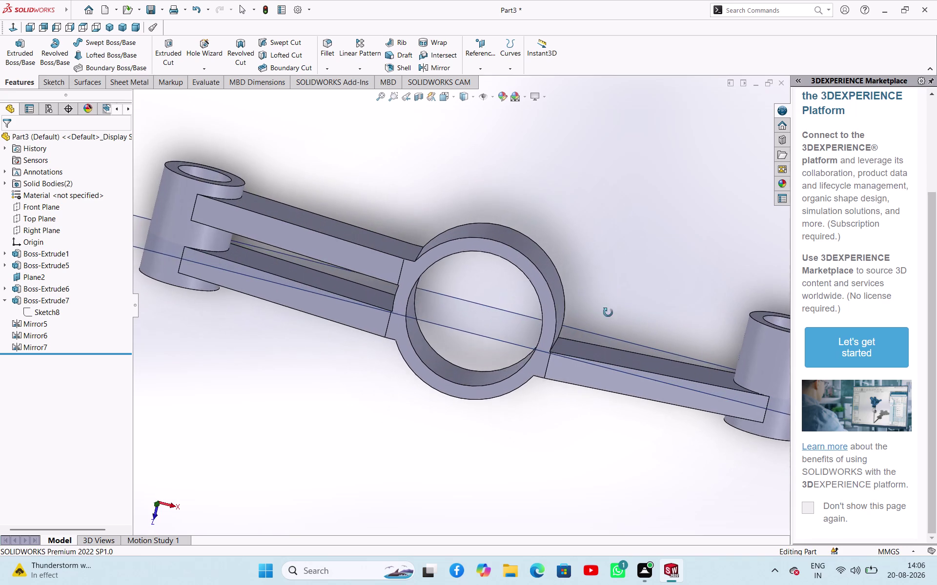
middle_drag(607, 310, 587, 261)
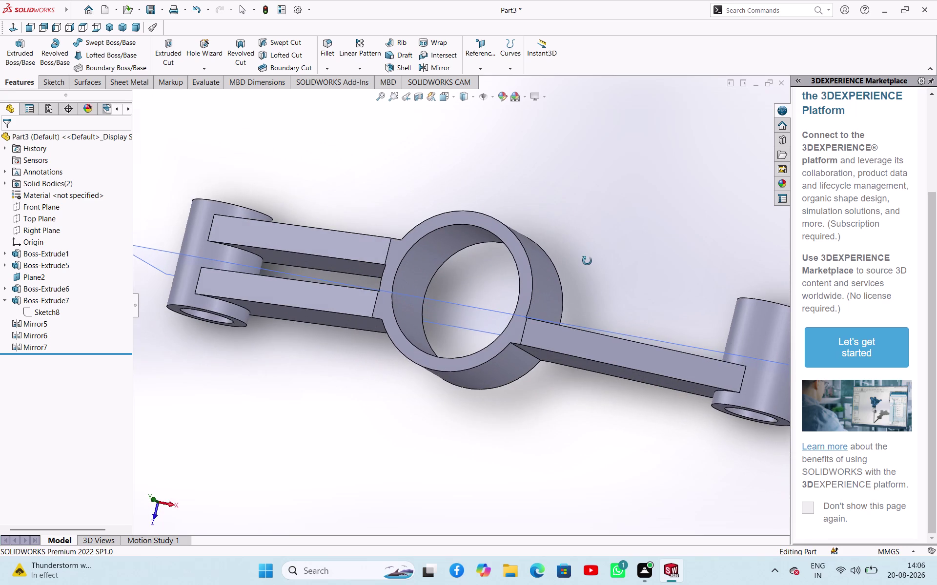
middle_drag(586, 261, 576, 206)
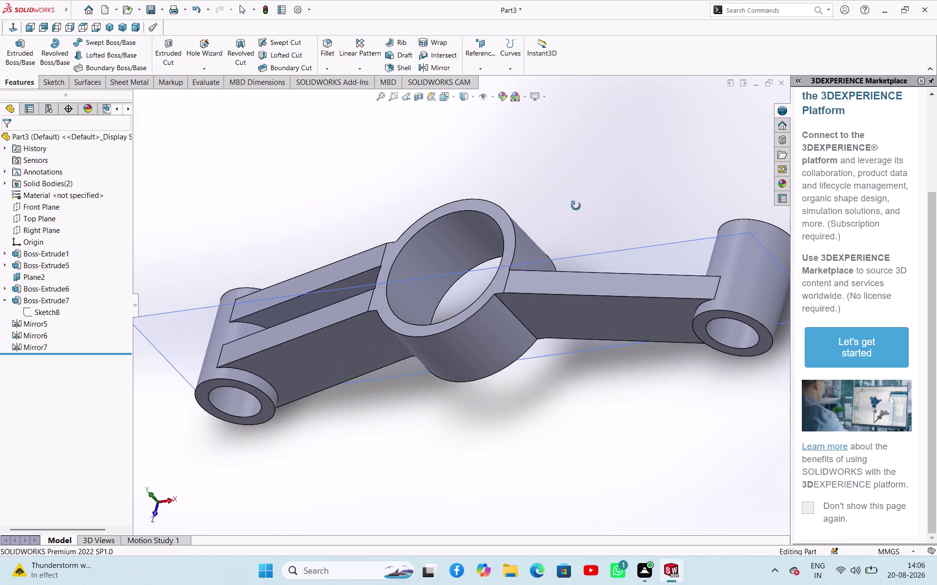
Mirror the Mirror5 feature across the Right Plane, creating Mirror8.
middle_drag(576, 206, 594, 177)
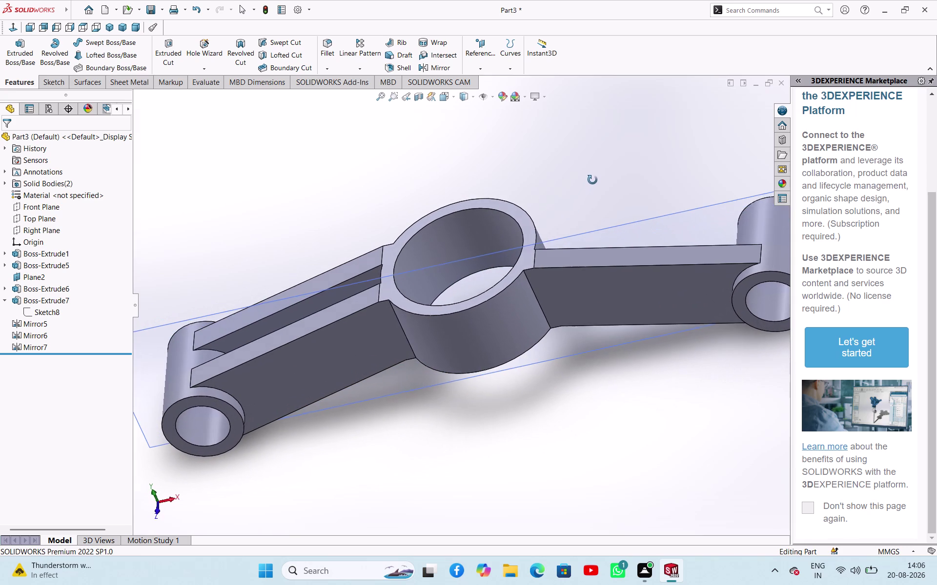
middle_drag(595, 177, 588, 186)
click(607, 296)
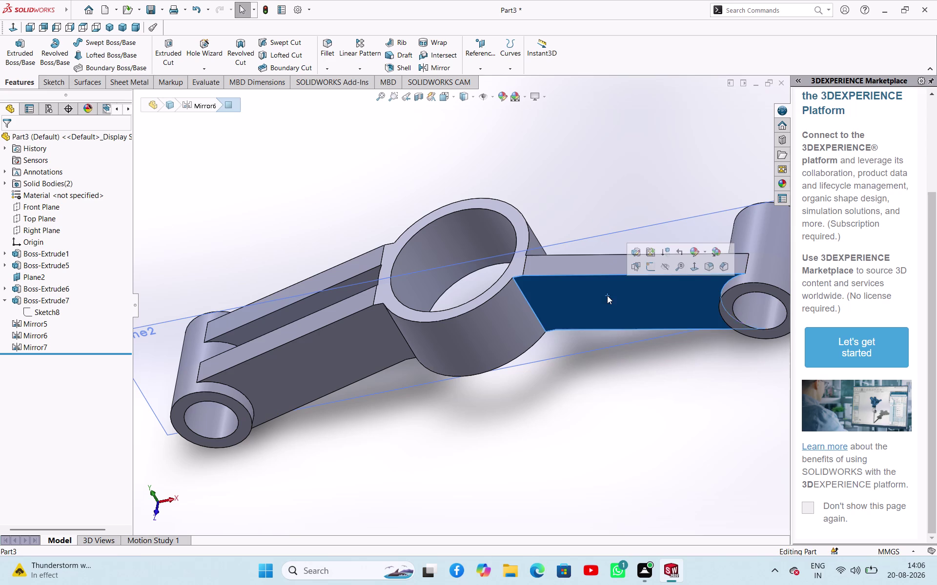
click(609, 178)
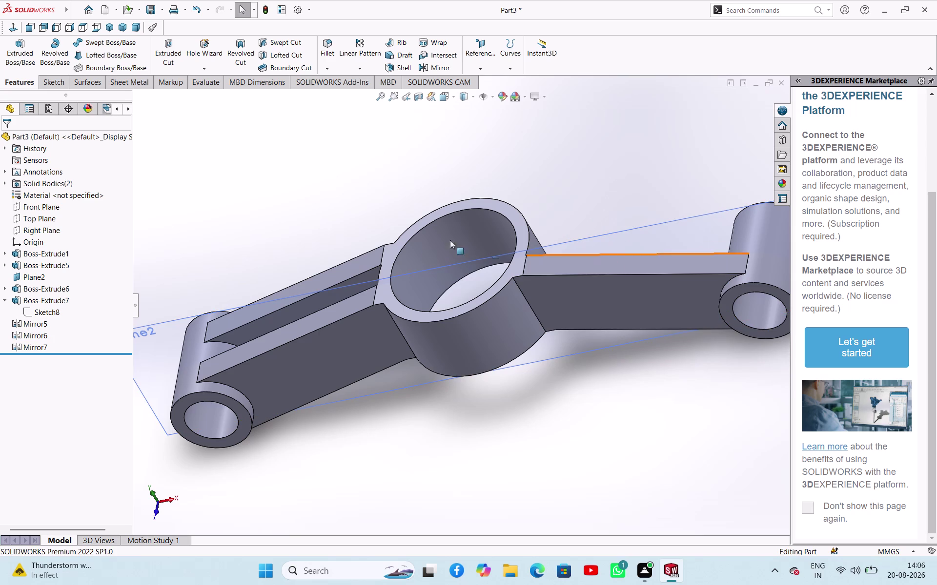
click(55, 335)
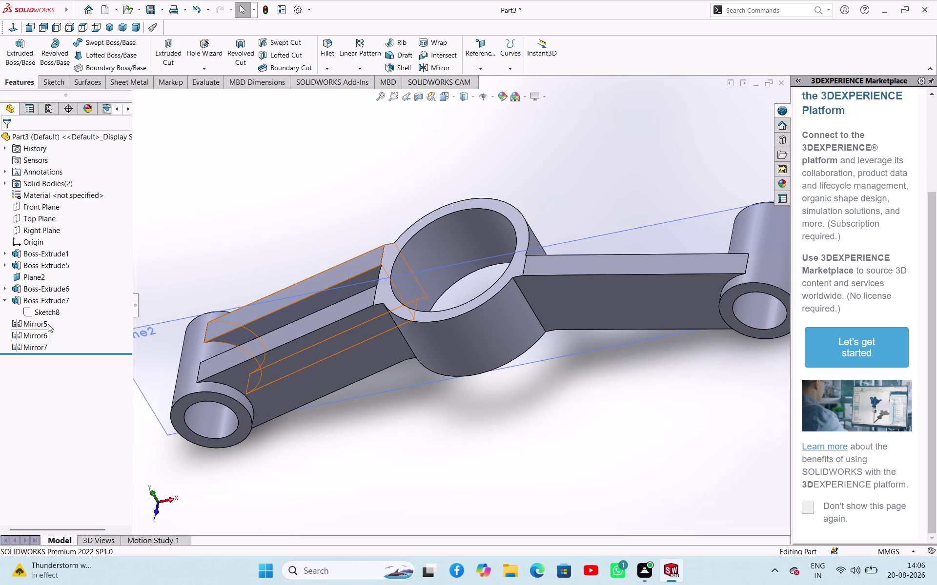
click(44, 320)
click(258, 200)
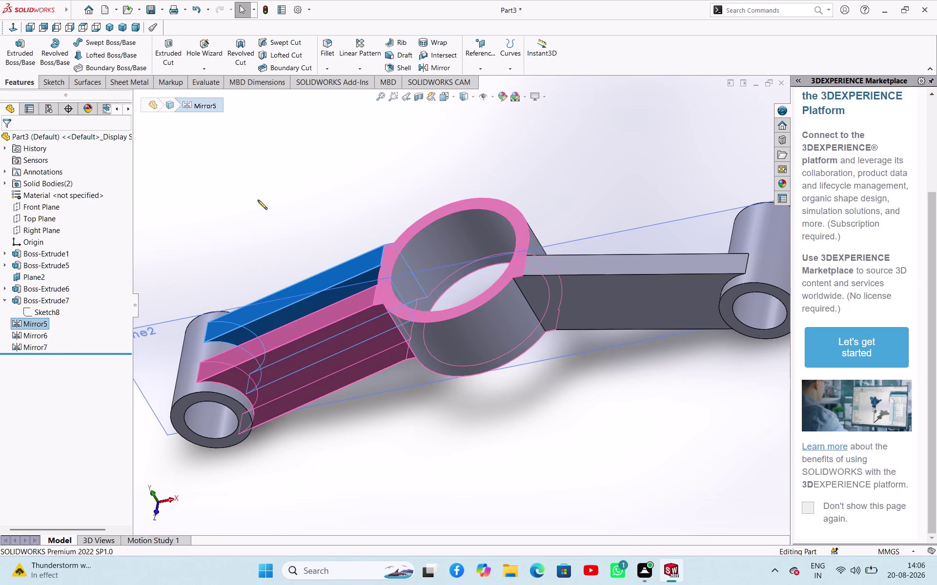
click(30, 324)
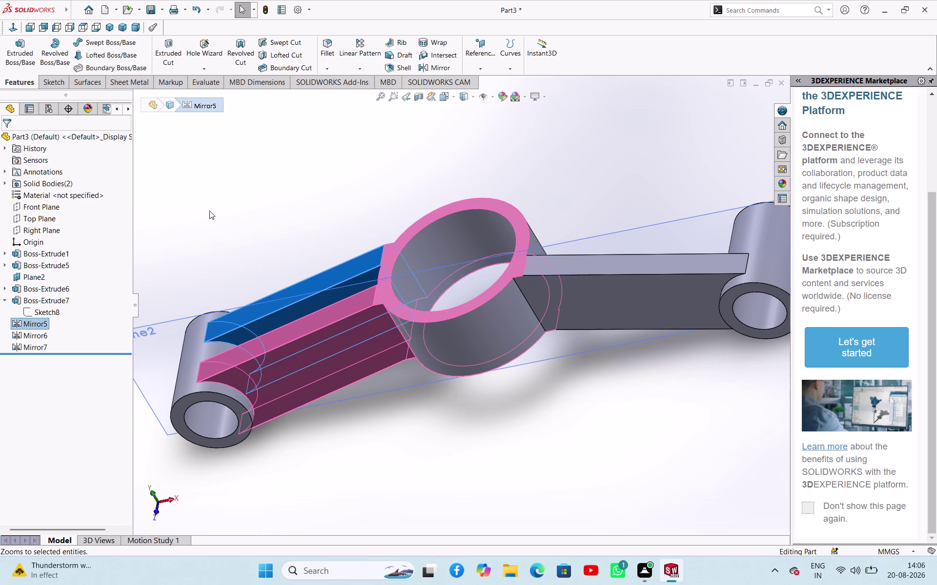
click(428, 69)
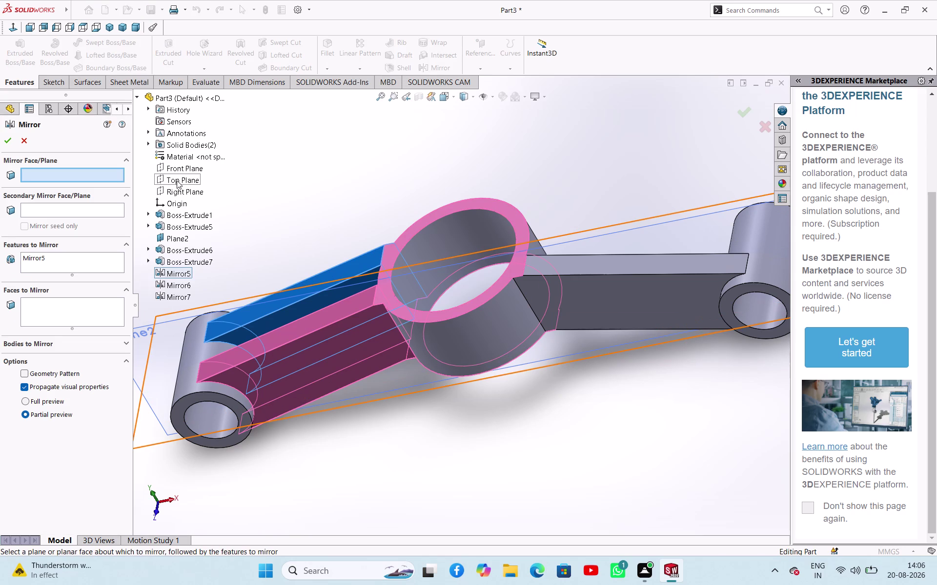
click(180, 189)
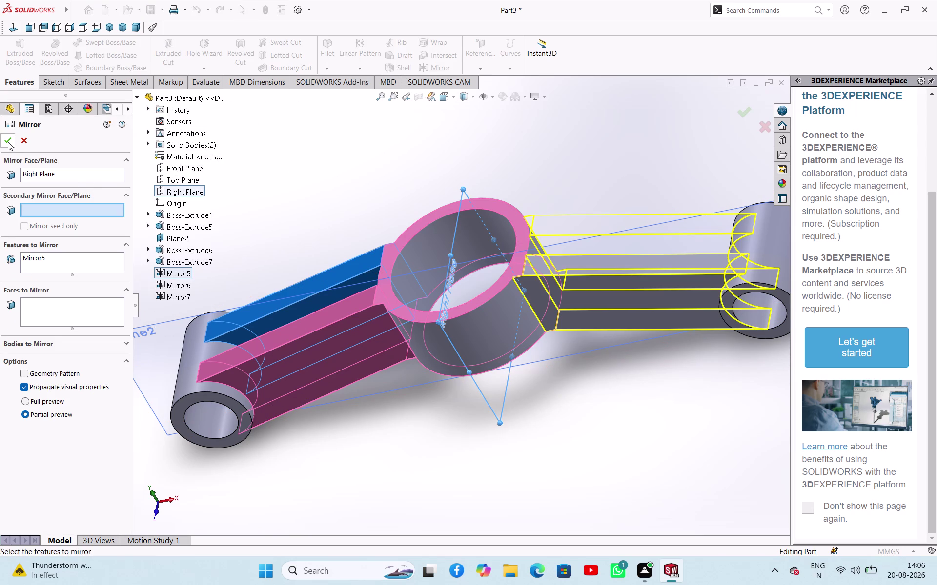
click(8, 142)
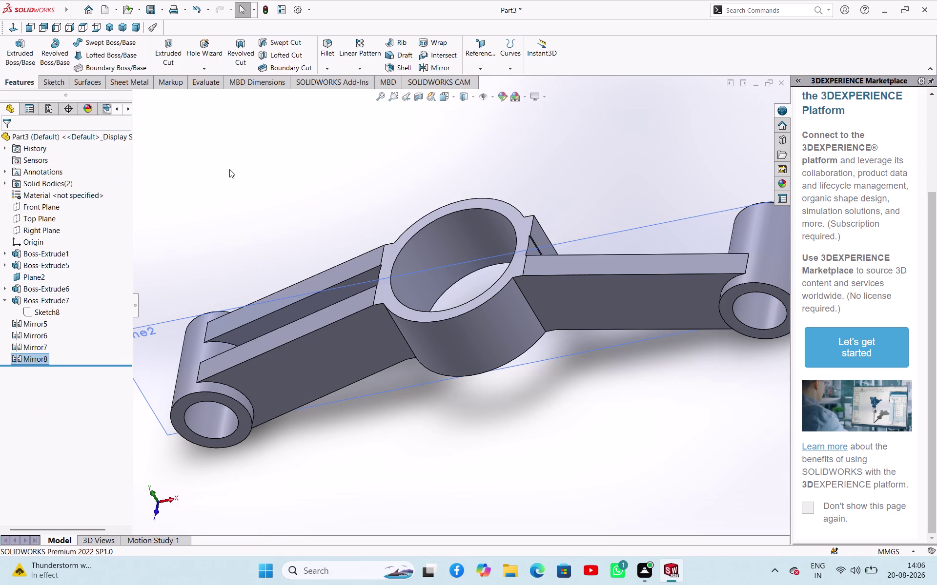
Mirror Mirror5 across the Right Plane a second time, creating Mirror9.
click(230, 170)
click(49, 289)
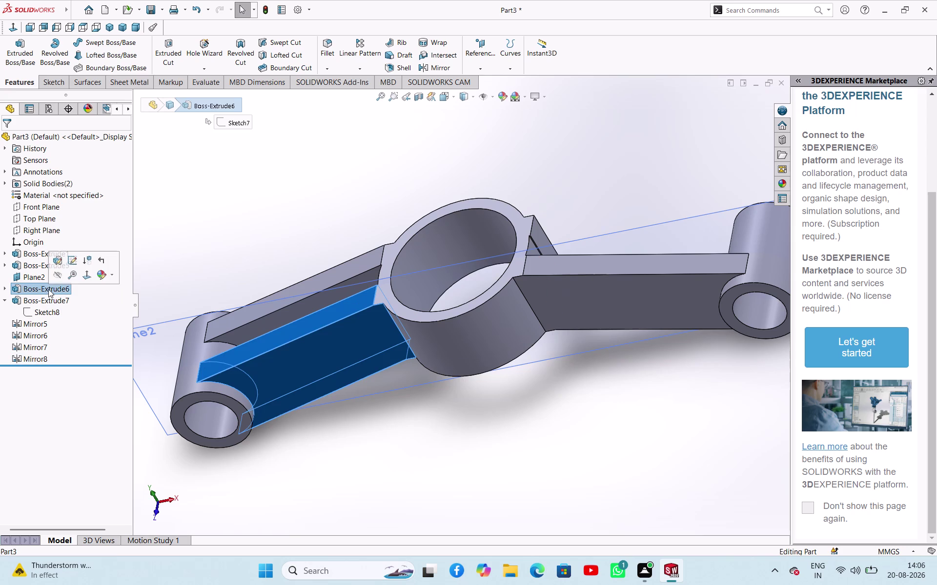
click(176, 214)
click(33, 320)
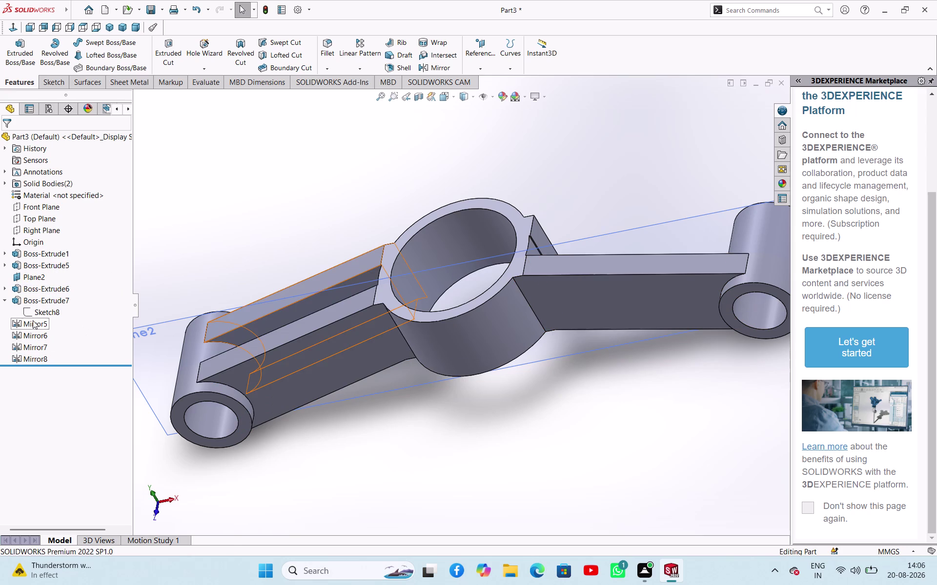
click(422, 64)
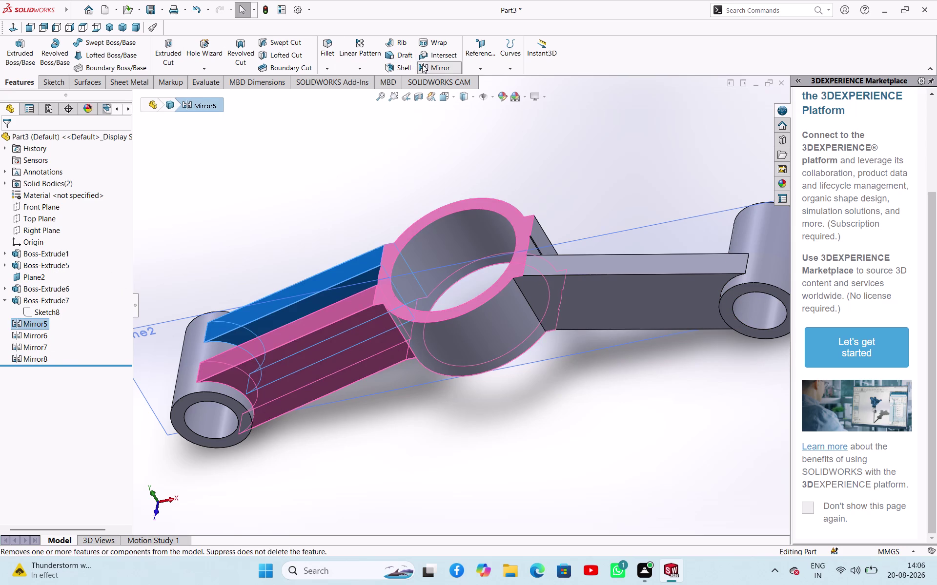
click(198, 193)
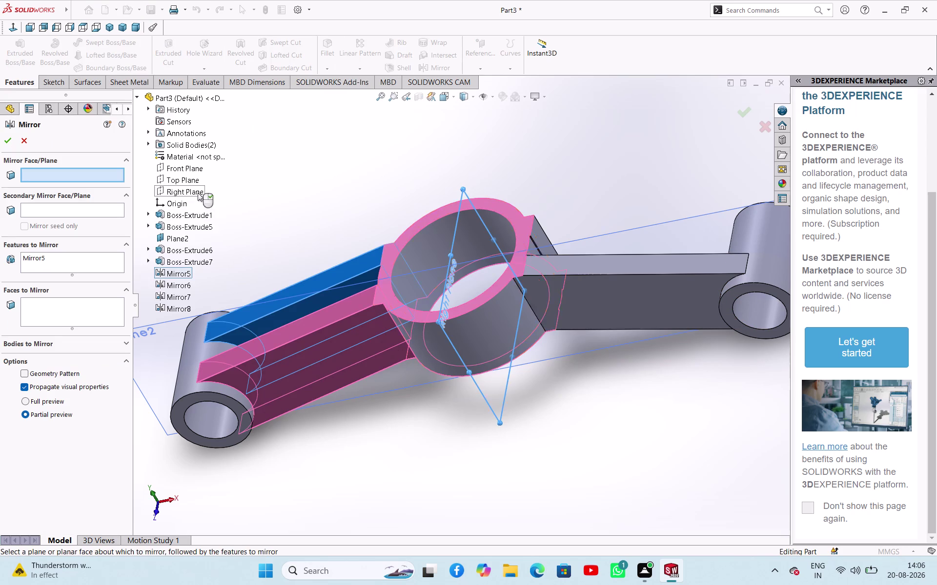
click(11, 143)
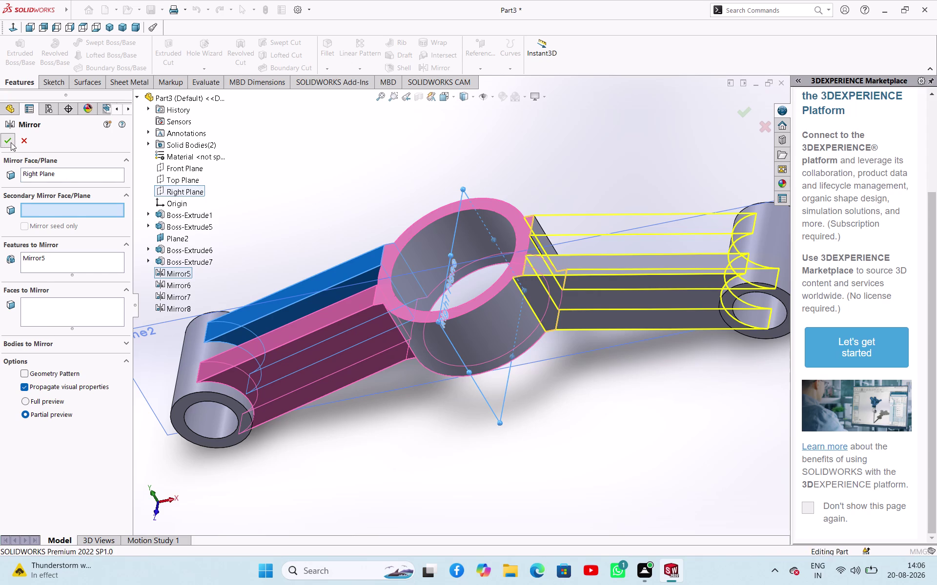
click(326, 167)
scroll(up, 3)
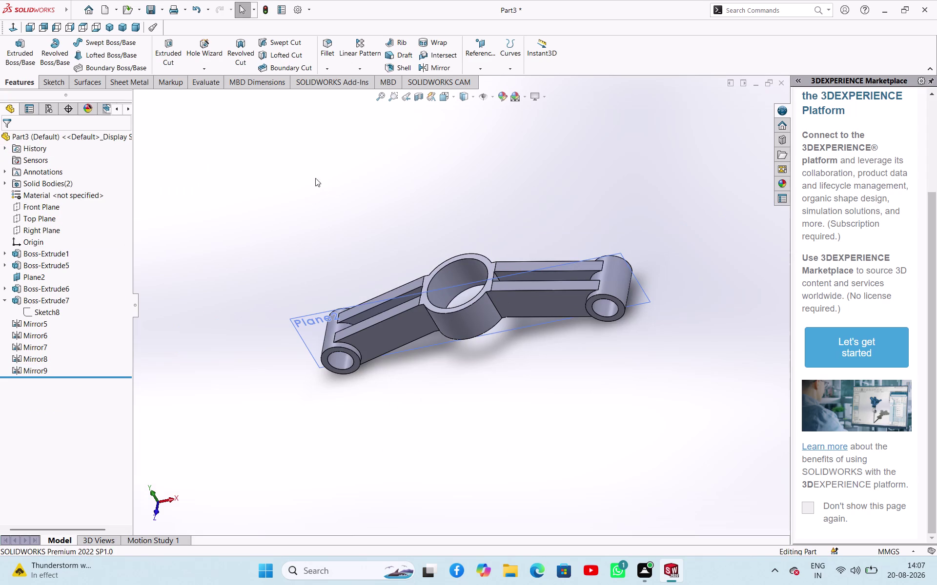
click(114, 26)
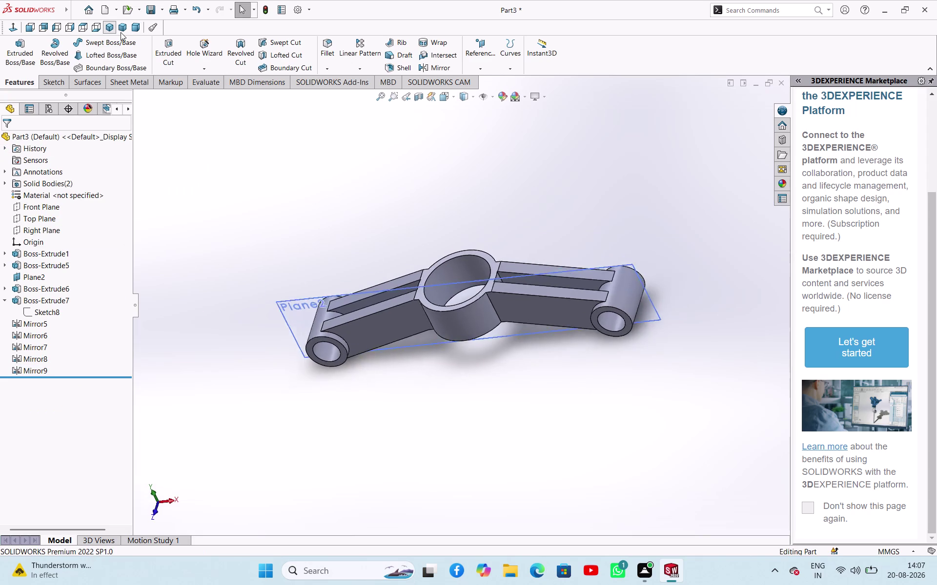
Switch the finished arm to the Isometric standard view.
click(648, 195)
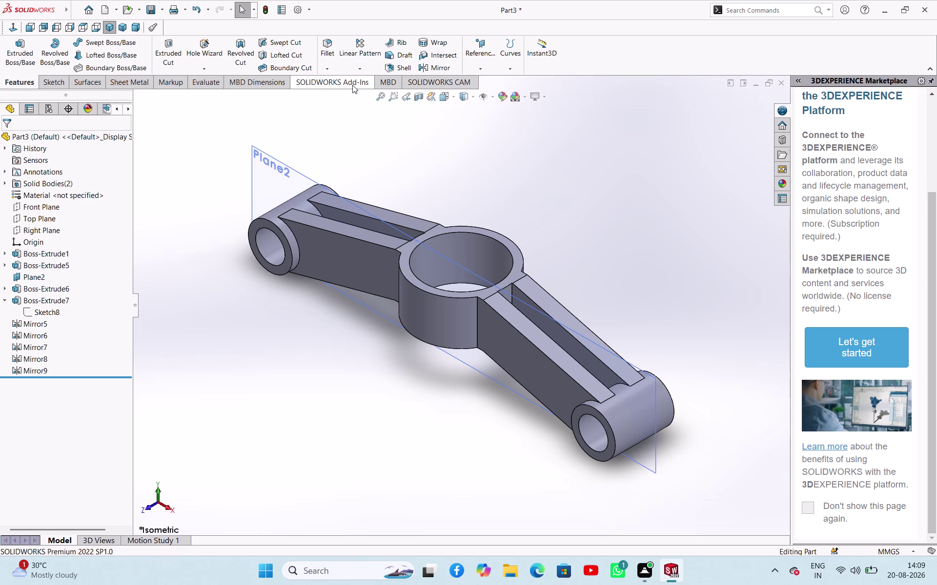
Inspect the left arm's slot edge, then collapse the 3DEXPERIENCE Marketplace side panel.
middle_drag(493, 206, 521, 226)
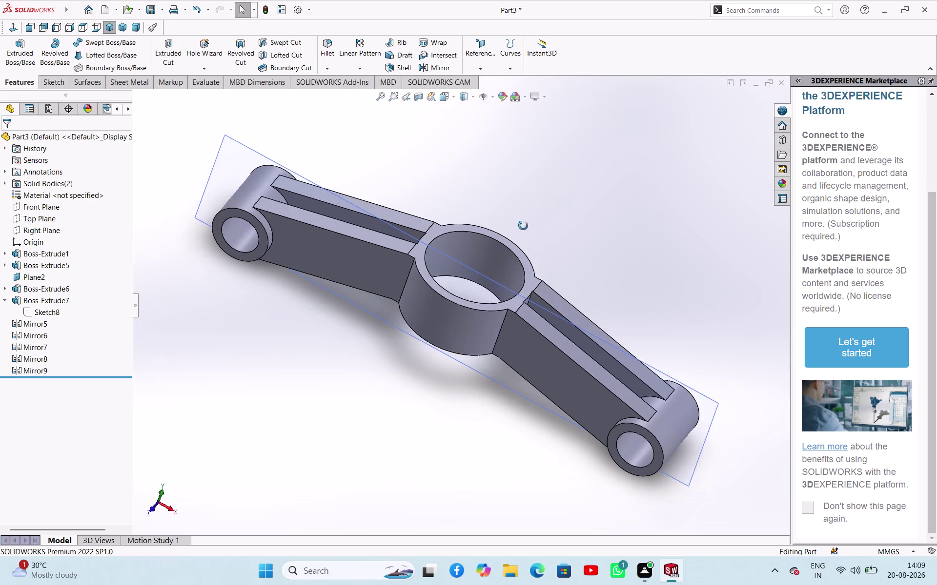
middle_drag(521, 226, 553, 225)
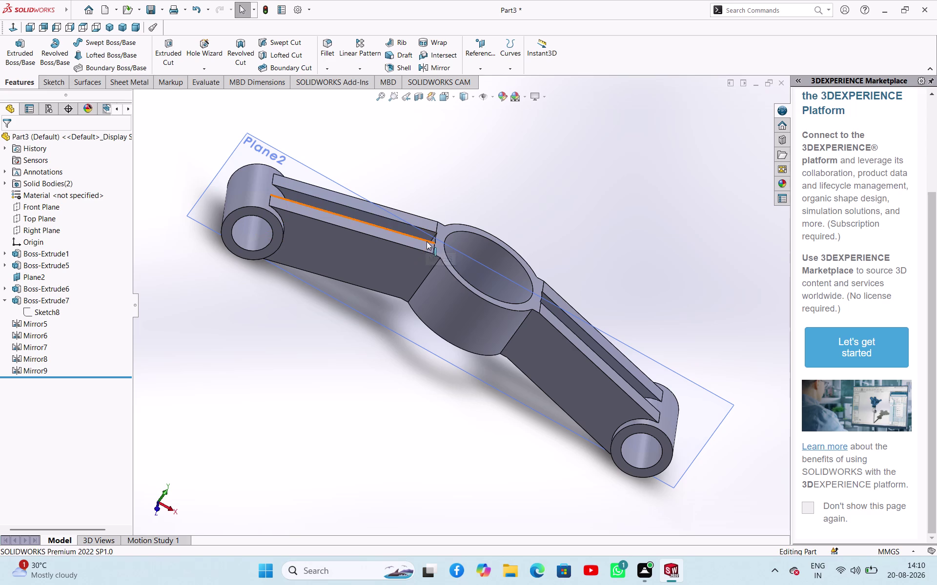
click(558, 187)
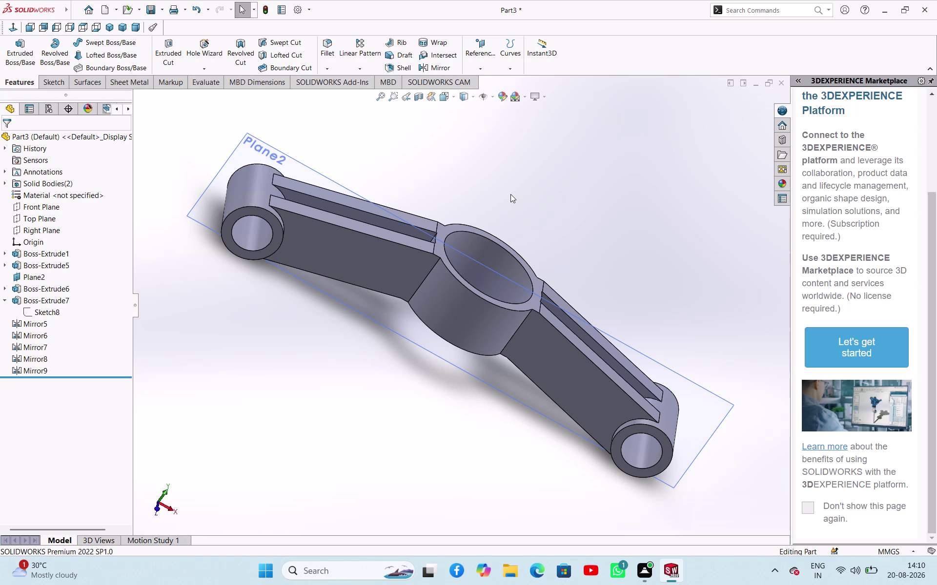
click(498, 191)
scroll(up, 3)
scroll(up, 3)
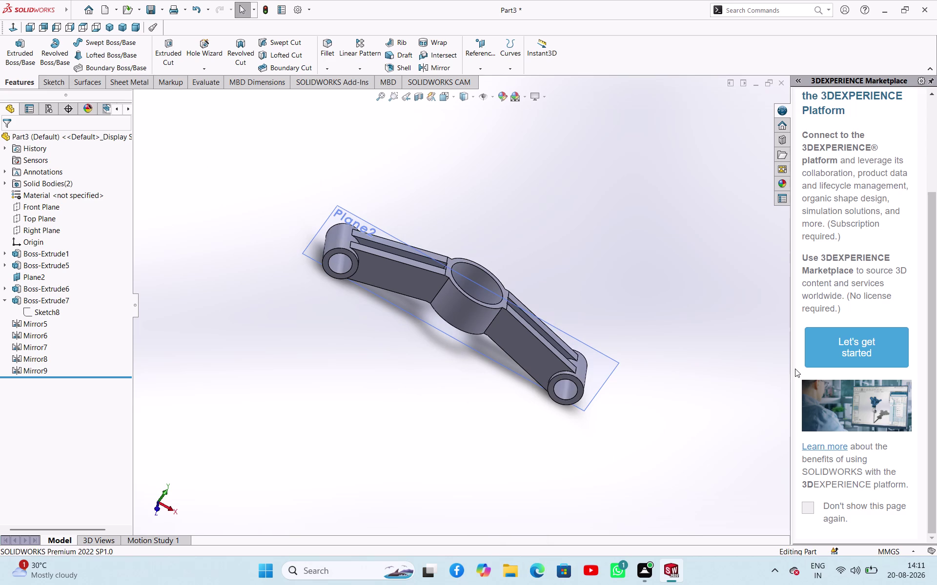
drag(791, 368, 936, 492)
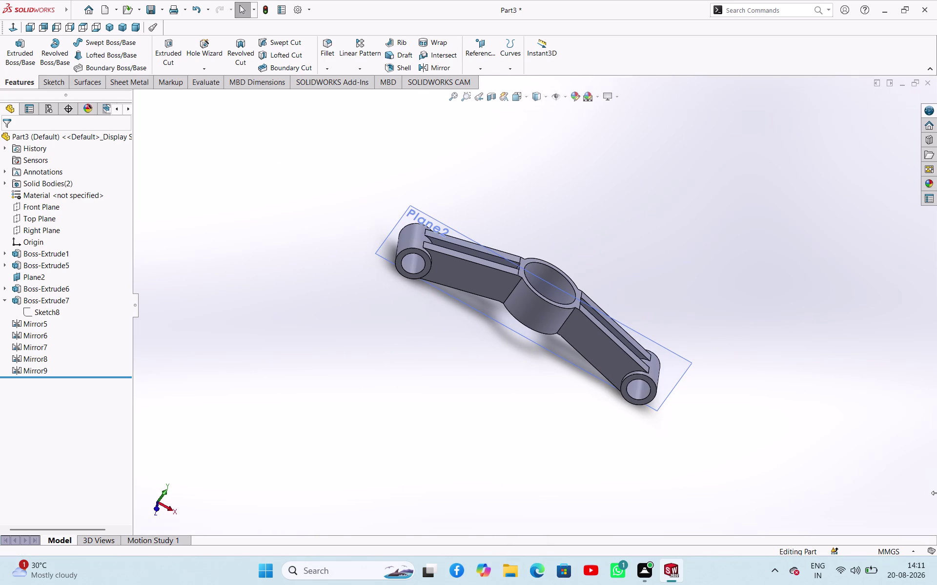
drag(936, 492, 936, 493)
click(664, 269)
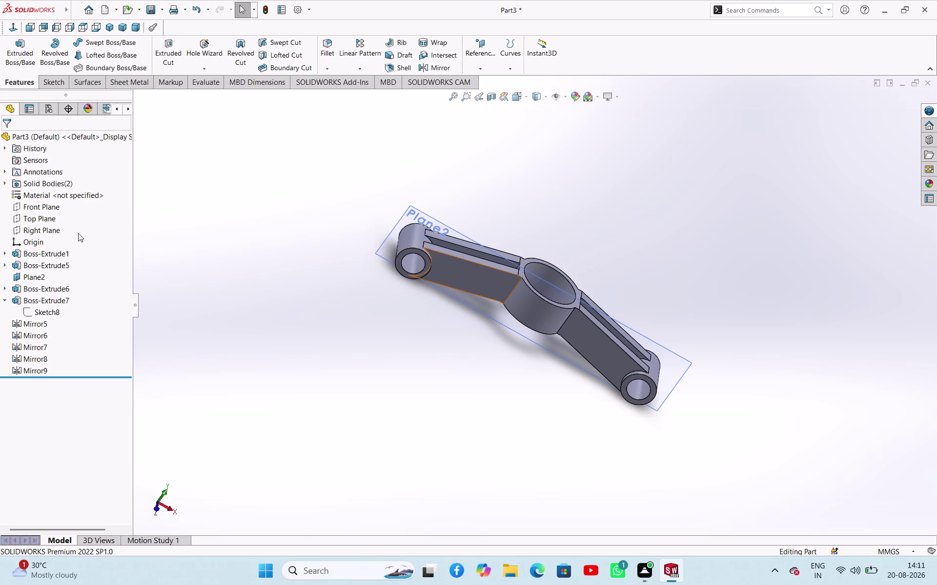
scroll(up, 3)
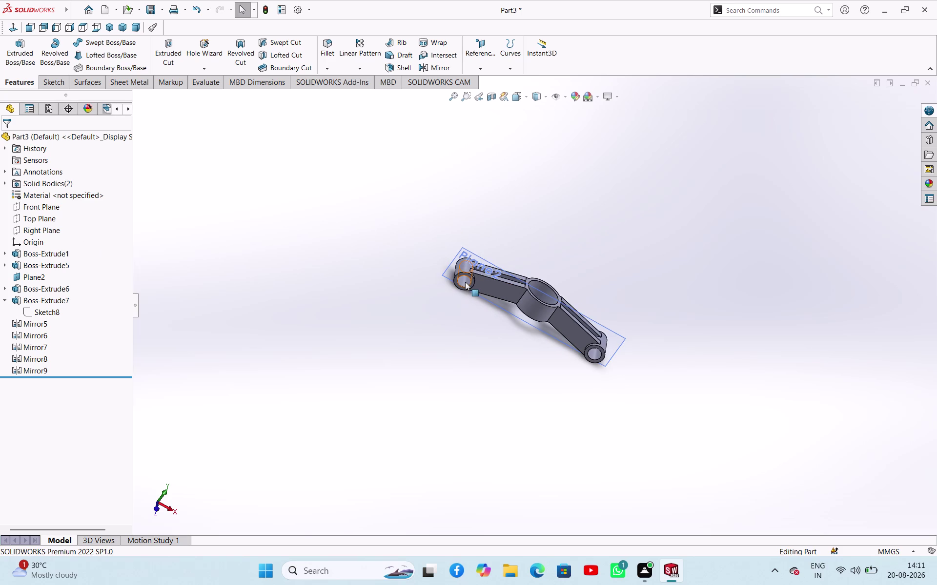
click(465, 282)
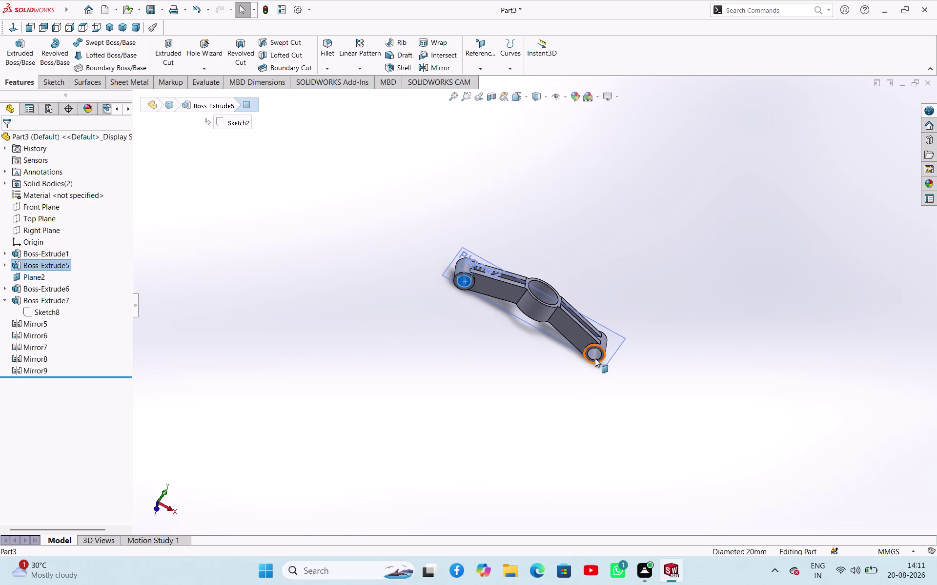
click(594, 355)
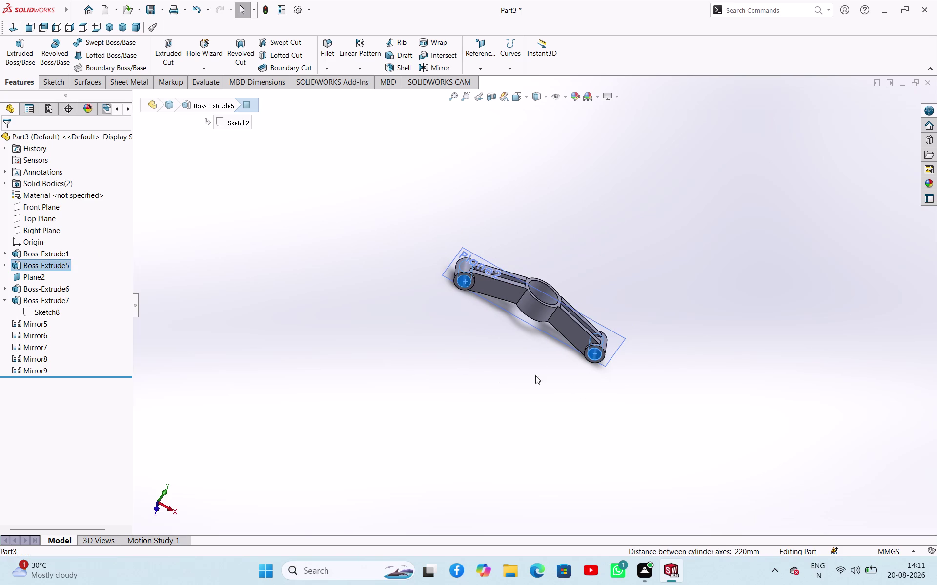
click(547, 290)
click(658, 327)
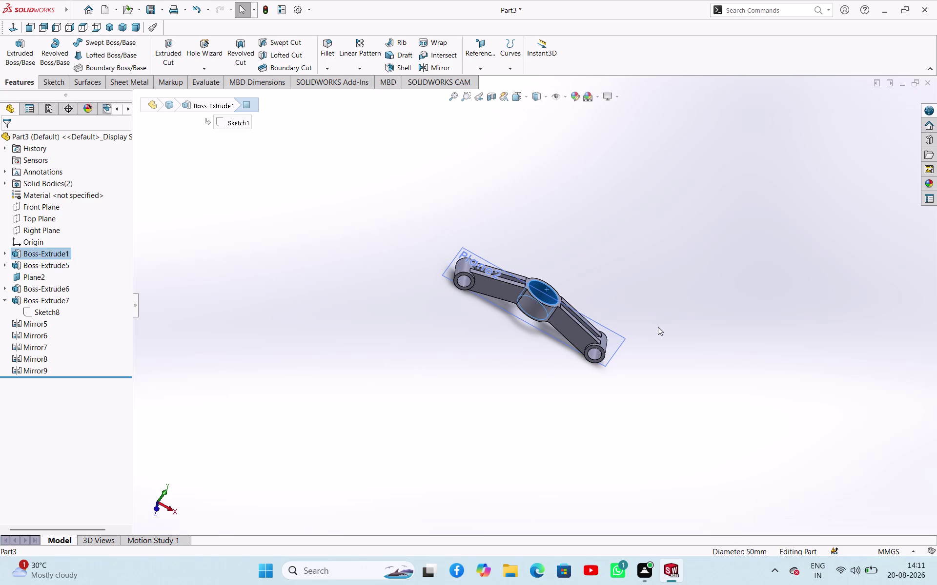
middle_drag(651, 319, 532, 389)
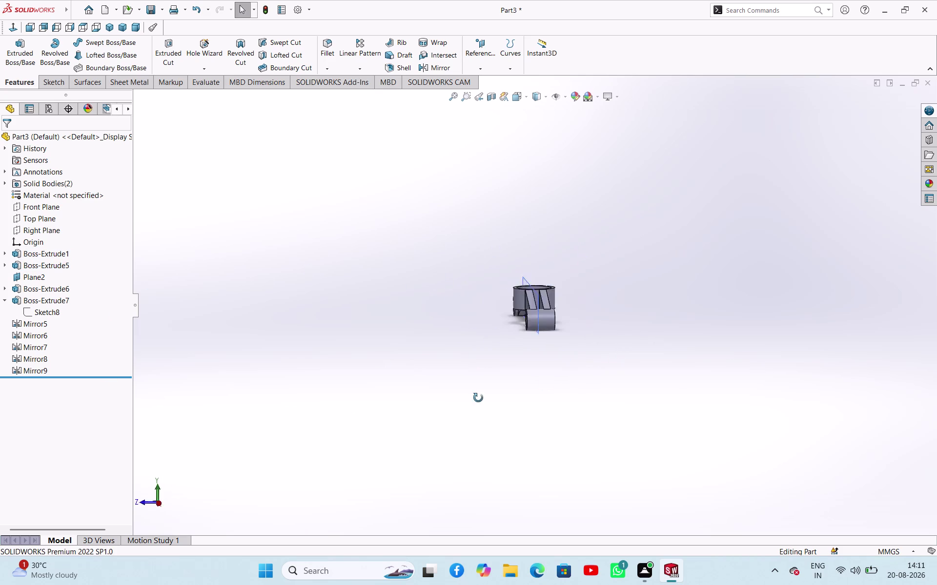
Orbit and zoom to view the arm from above and from its other faces.
middle_drag(532, 389, 443, 437)
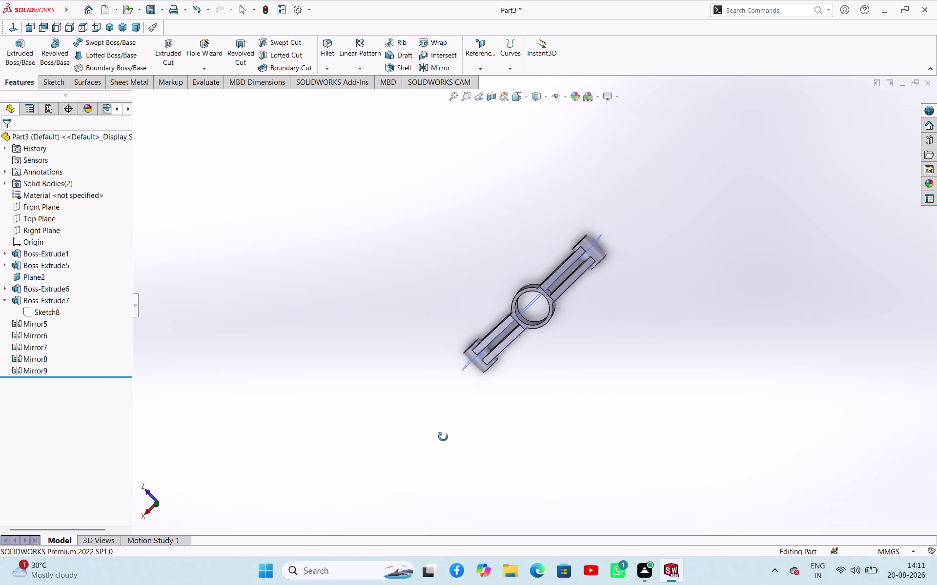
middle_drag(443, 437, 222, 406)
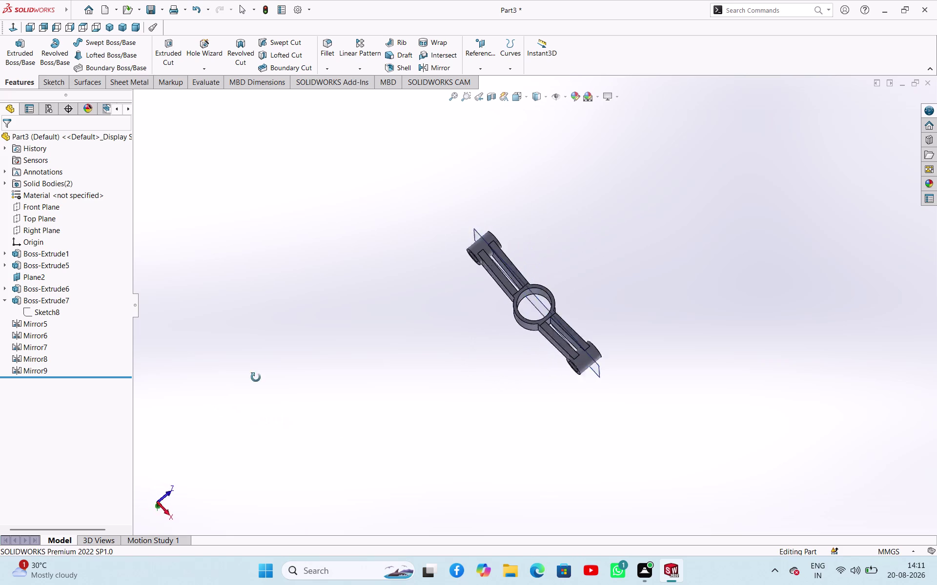
middle_drag(222, 406, 311, 359)
scroll(up, 3)
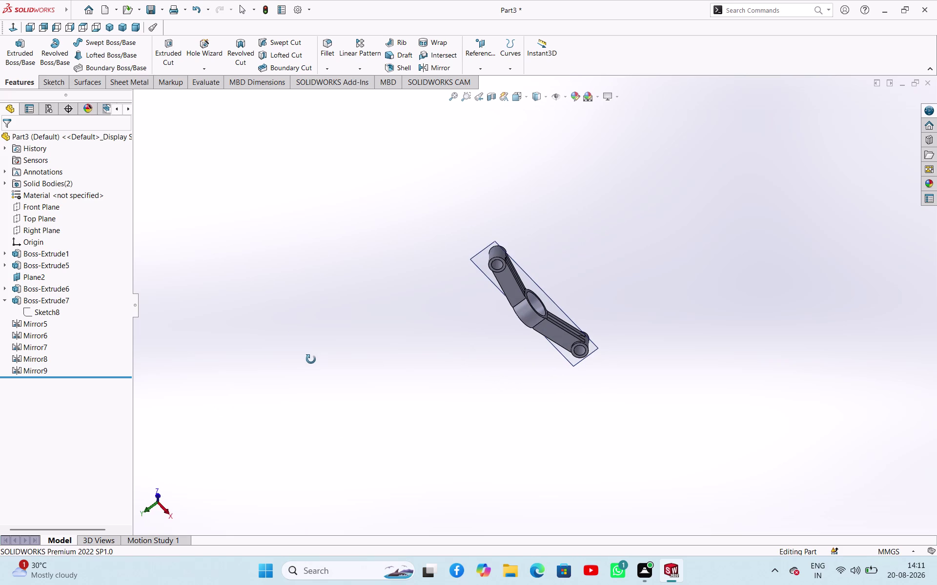
middle_drag(311, 360, 458, 383)
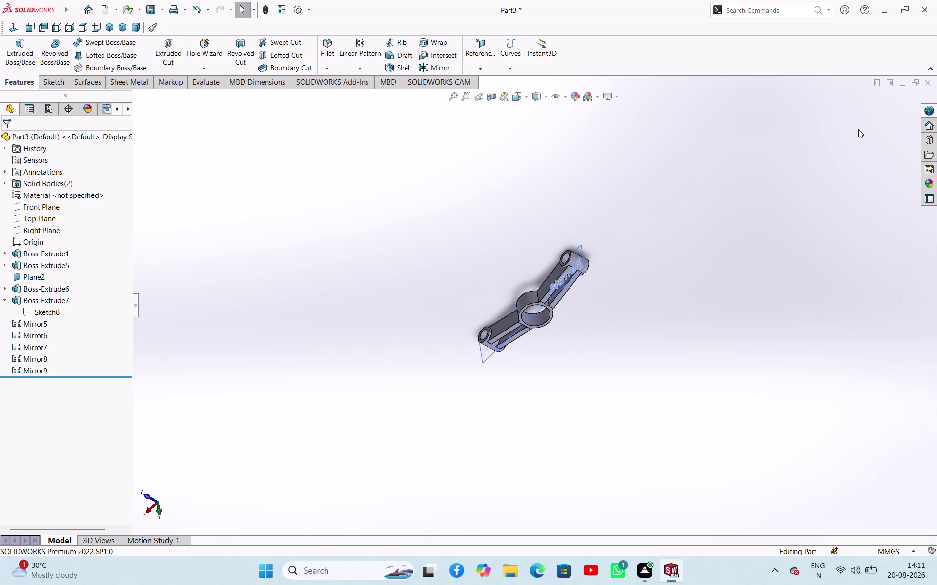
scroll(up, 3)
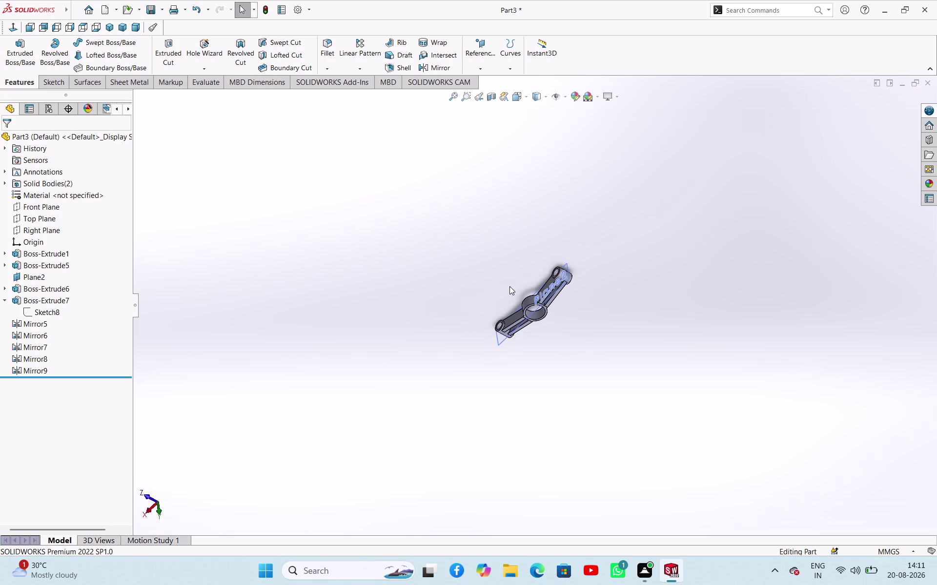
scroll(down, 3)
scroll(down, 3)
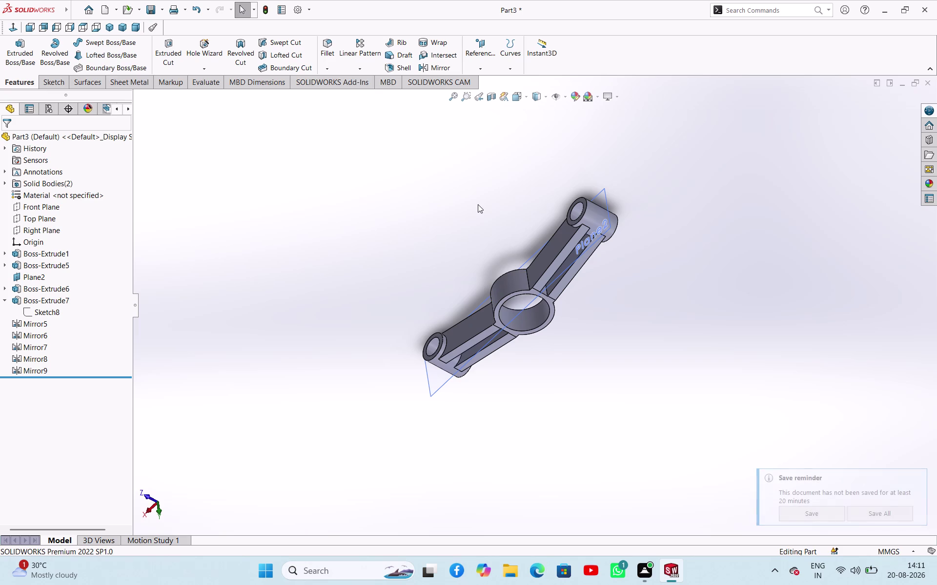
scroll(up, 3)
scroll(down, 3)
scroll(up, 3)
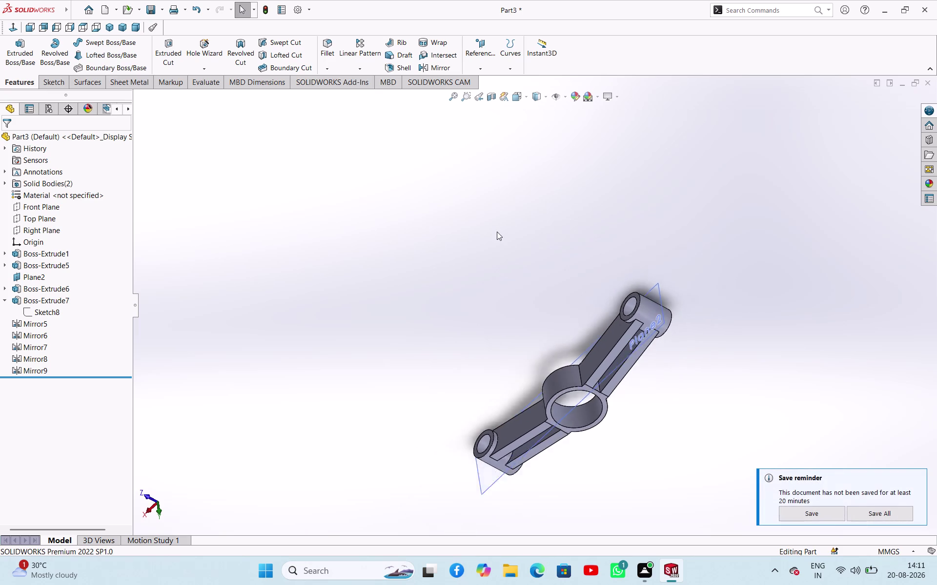
scroll(up, 3)
scroll(down, 3)
scroll(up, 3)
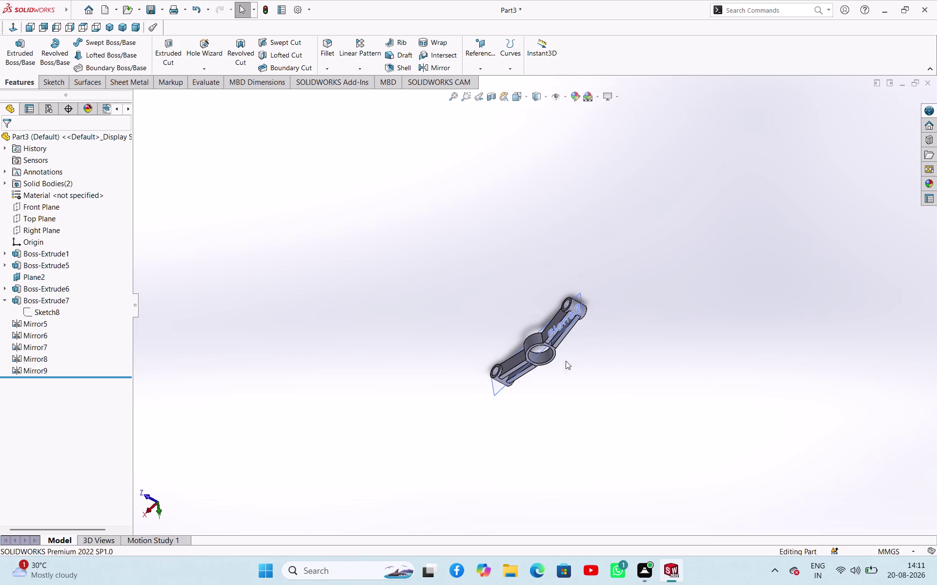
Inspect the arm edge-on, from below, and where the webs meet the central ring.
middle_drag(477, 302, 599, 533)
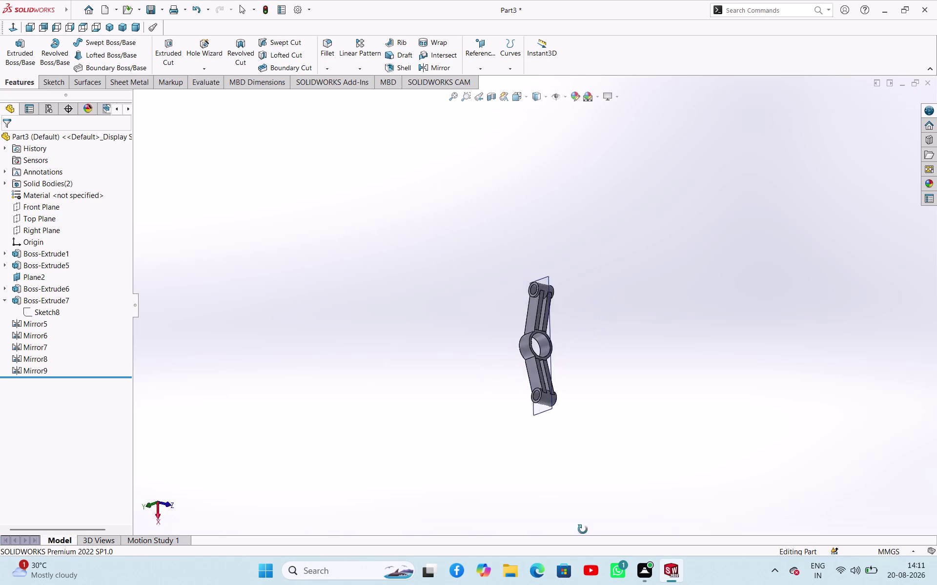
middle_drag(599, 534, 425, 334)
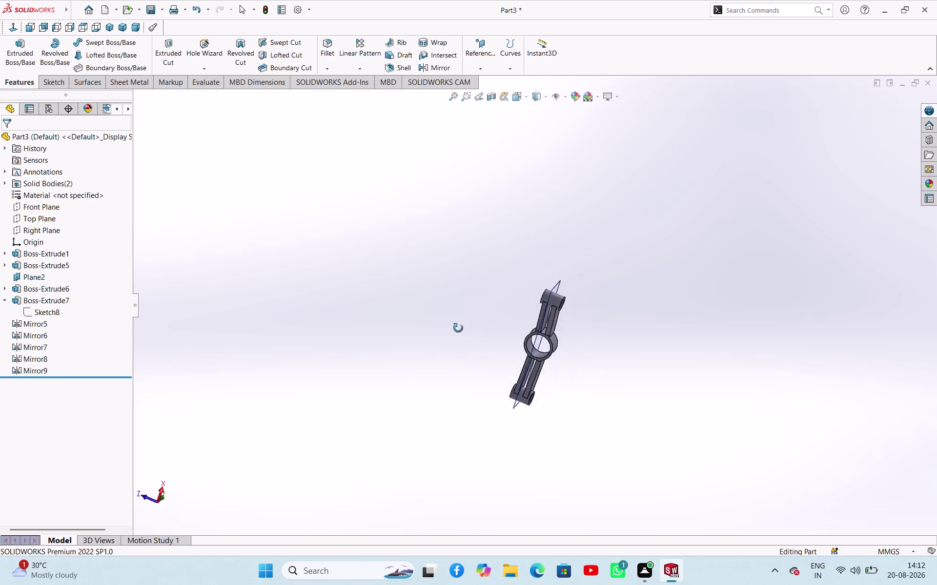
middle_drag(426, 334, 616, 314)
scroll(down, 3)
scroll(down, 3)
scroll(up, 3)
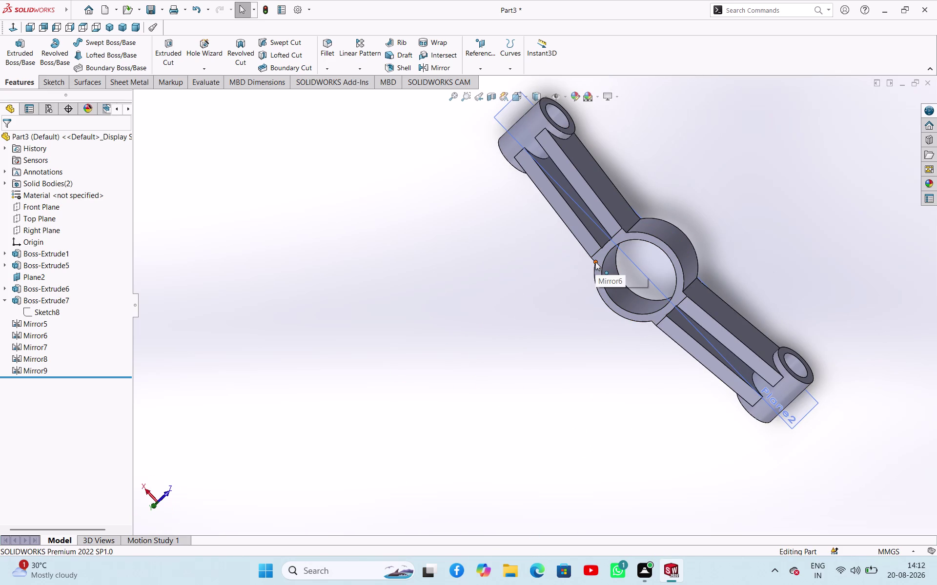
middle_drag(571, 269, 637, 260)
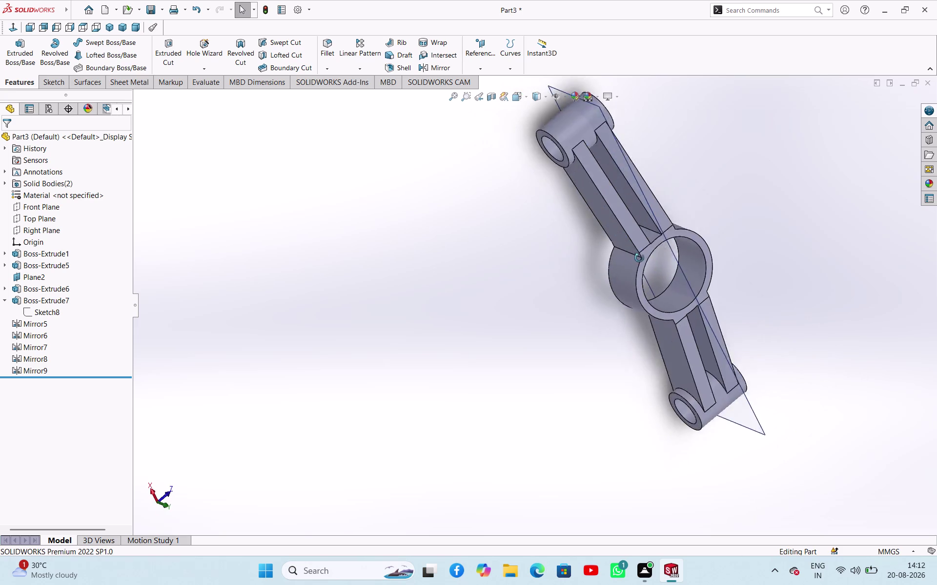
middle_drag(636, 260, 654, 223)
scroll(down, 3)
scroll(up, 3)
middle_drag(620, 348, 466, 533)
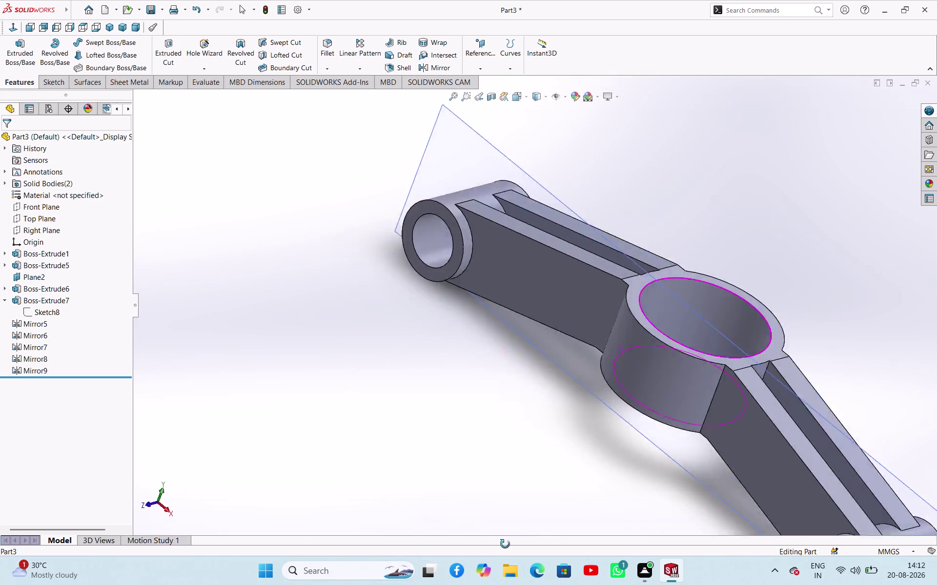
middle_drag(466, 533, 408, 584)
scroll(down, 3)
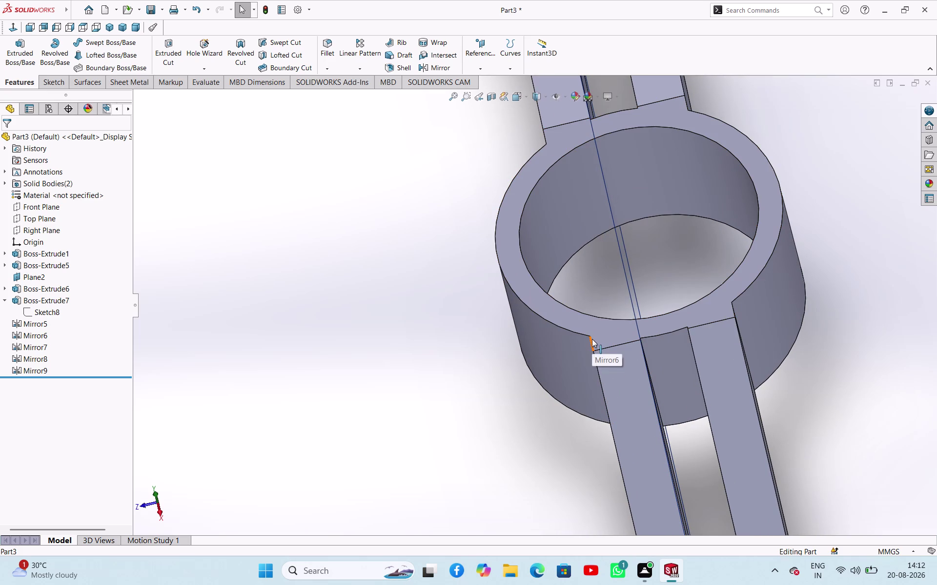
scroll(up, 3)
scroll(up, 3)
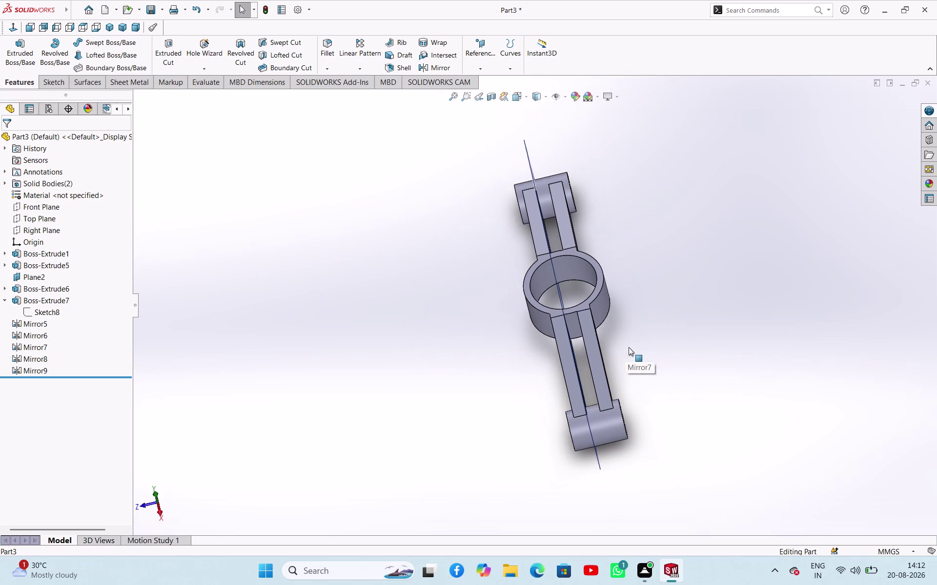
middle_drag(629, 347, 936, 434)
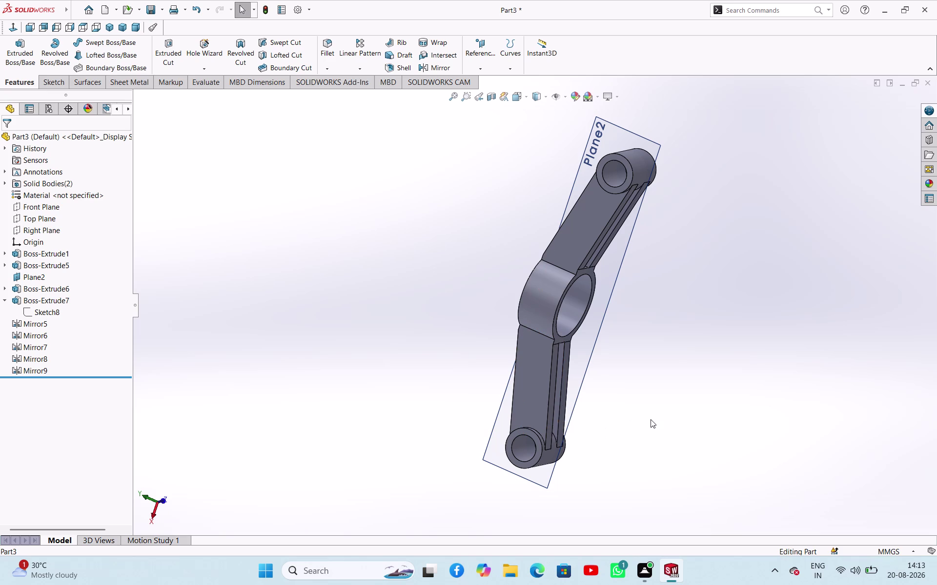
View the arm from above along Plane2, then return to the standard isometric view.
middle_drag(600, 386, 645, 399)
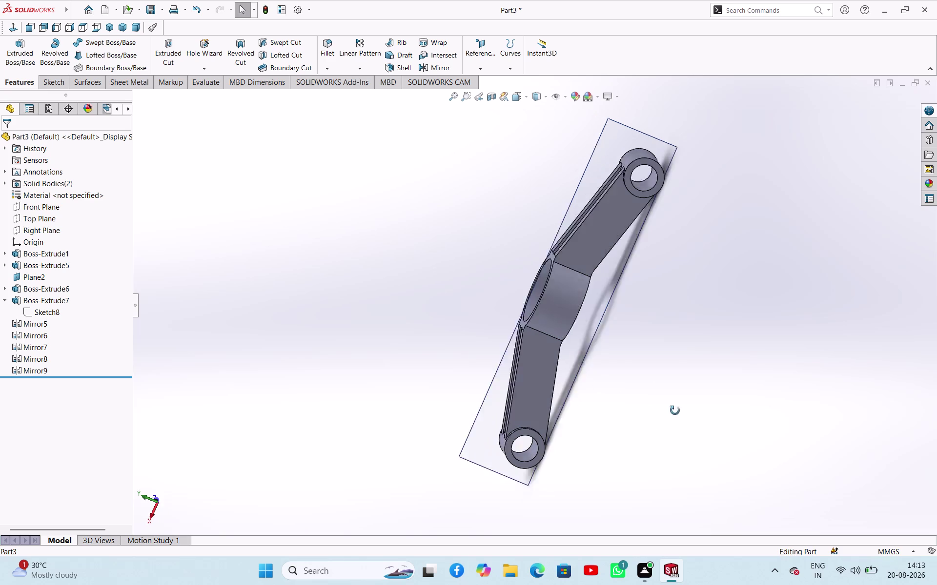
middle_drag(645, 400, 728, 502)
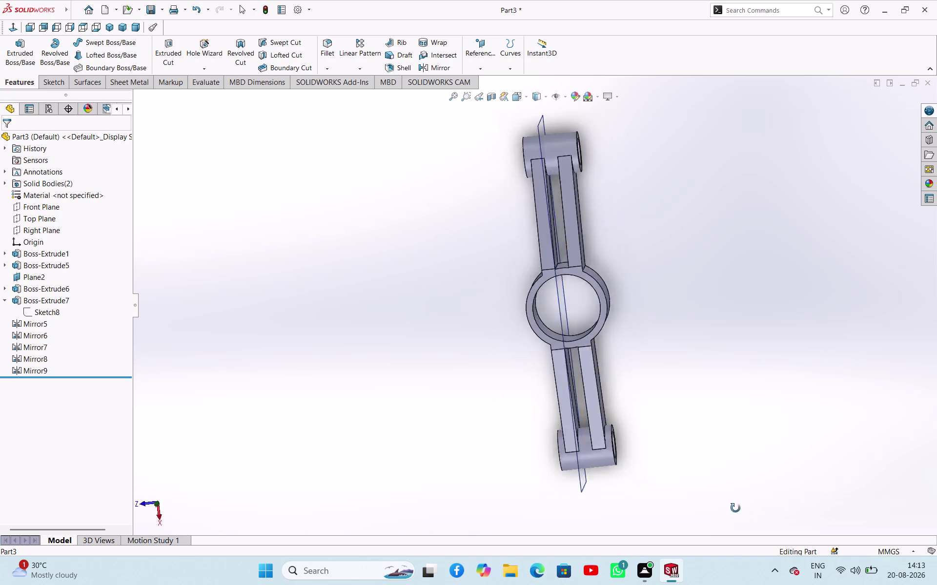
middle_drag(728, 502, 744, 512)
scroll(up, 3)
scroll(up, 3)
scroll(down, 3)
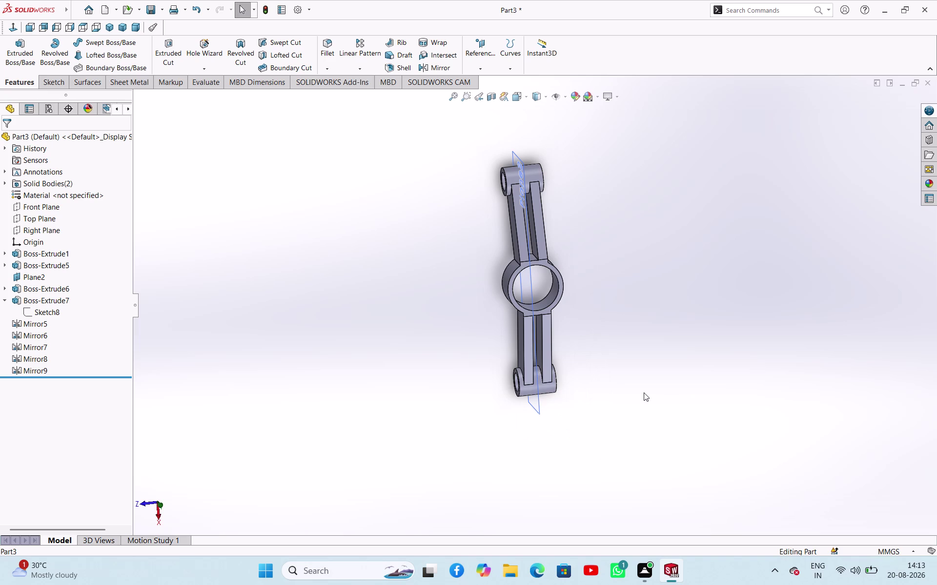
scroll(up, 3)
middle_drag(630, 413, 602, 435)
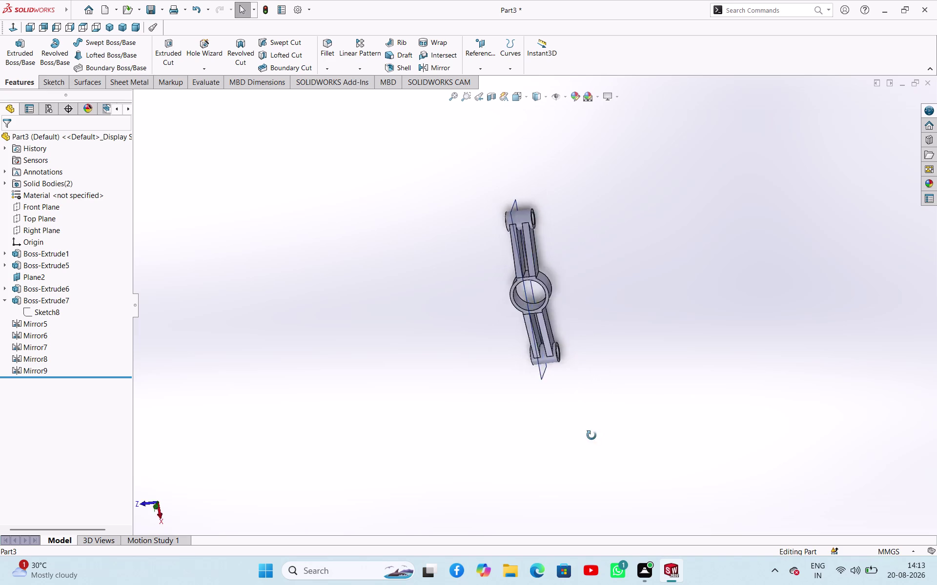
middle_drag(601, 434, 563, 379)
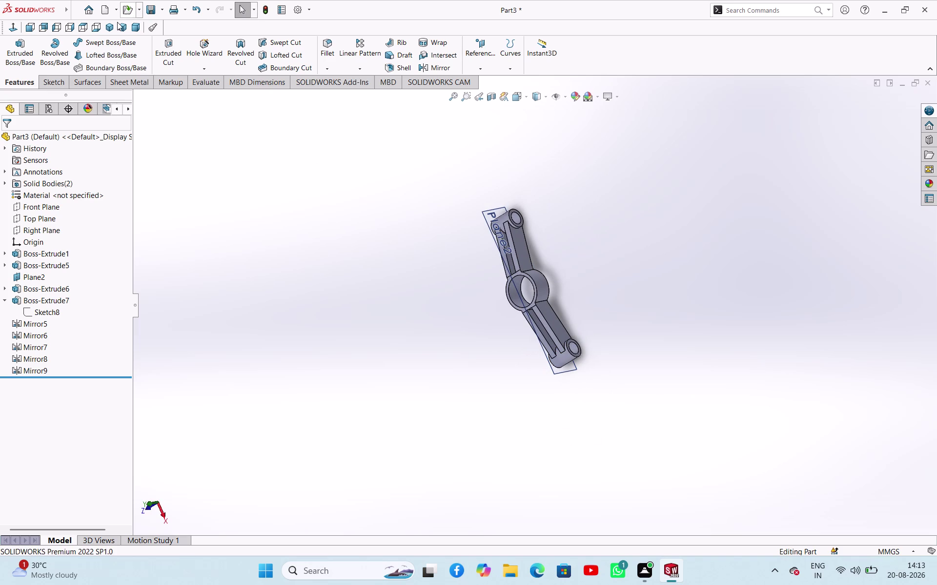
click(110, 30)
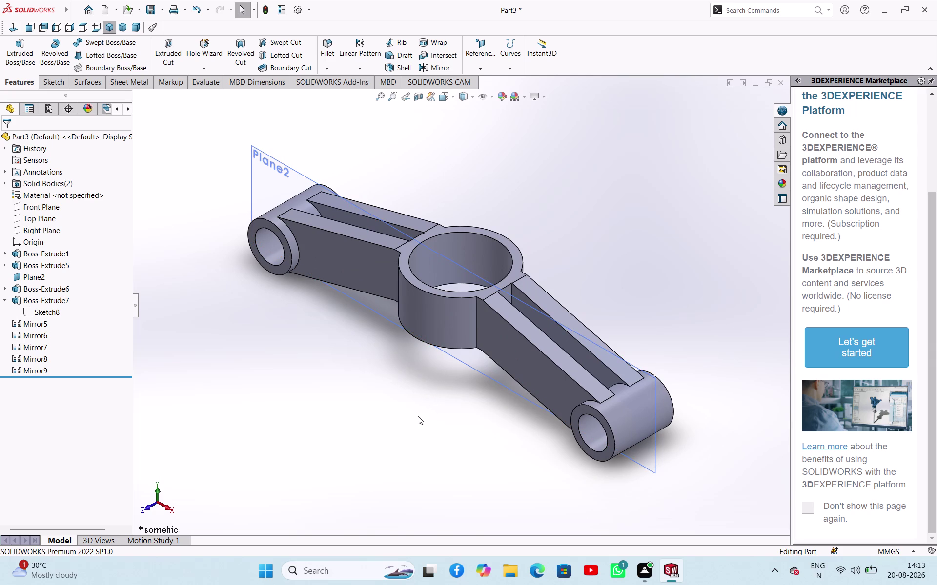
click(128, 32)
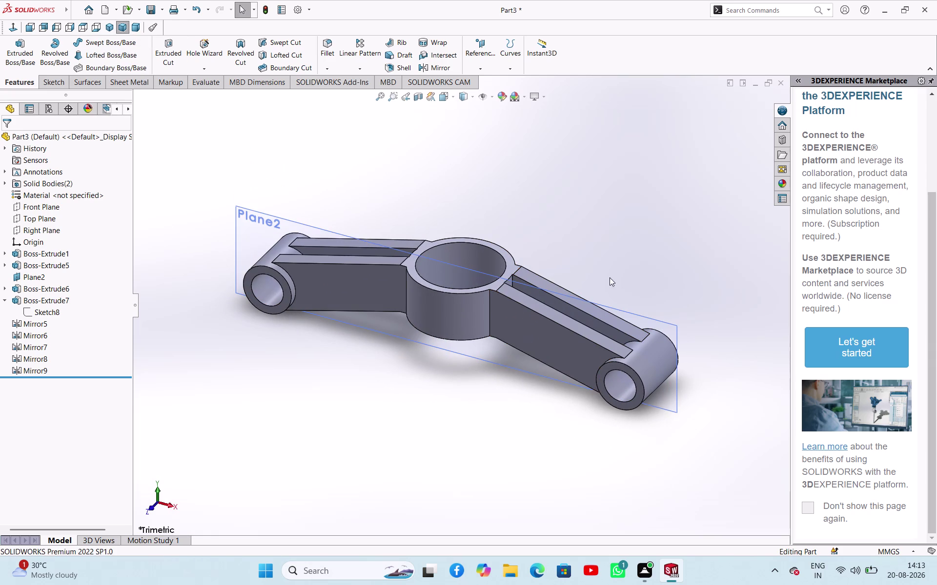
middle_drag(606, 274, 614, 391)
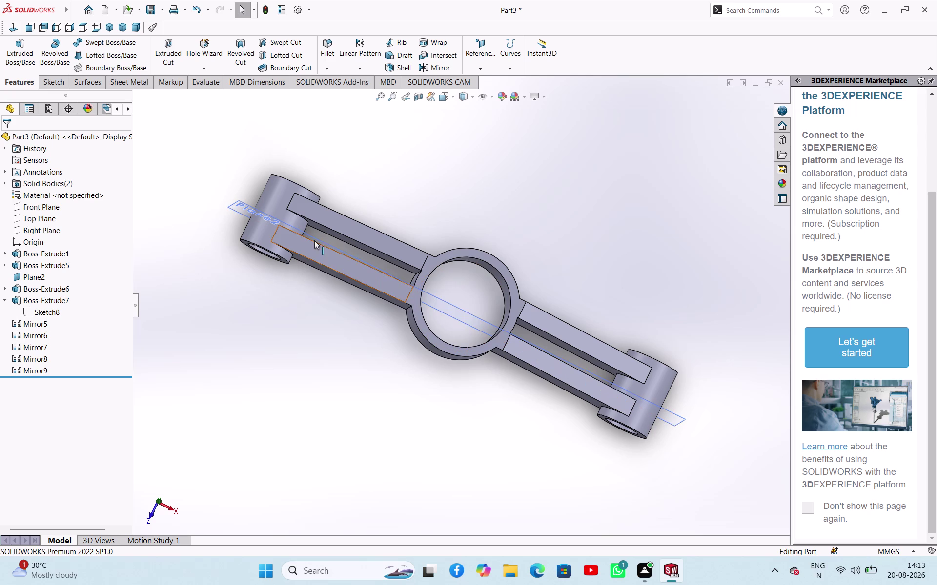
click(315, 236)
middle_drag(372, 347, 370, 346)
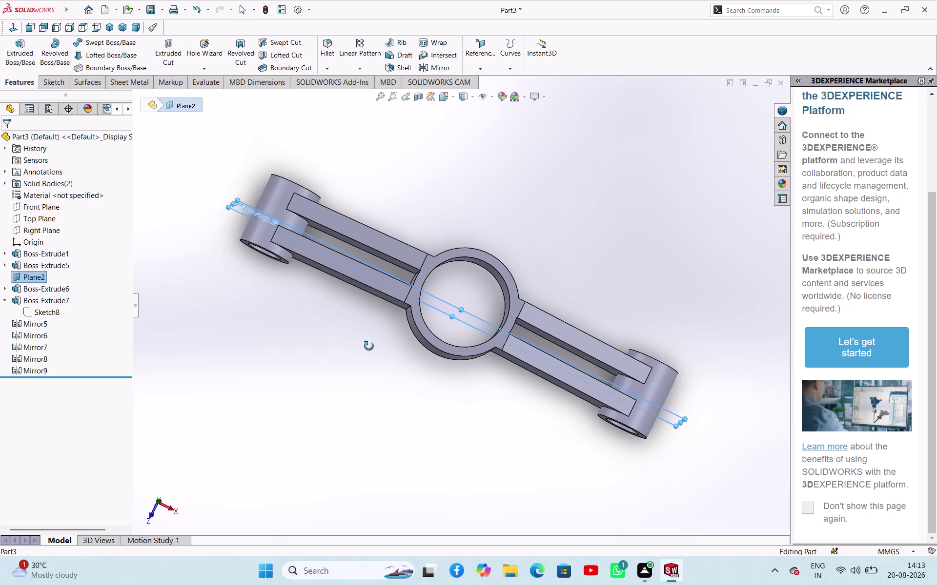
middle_drag(370, 346, 374, 329)
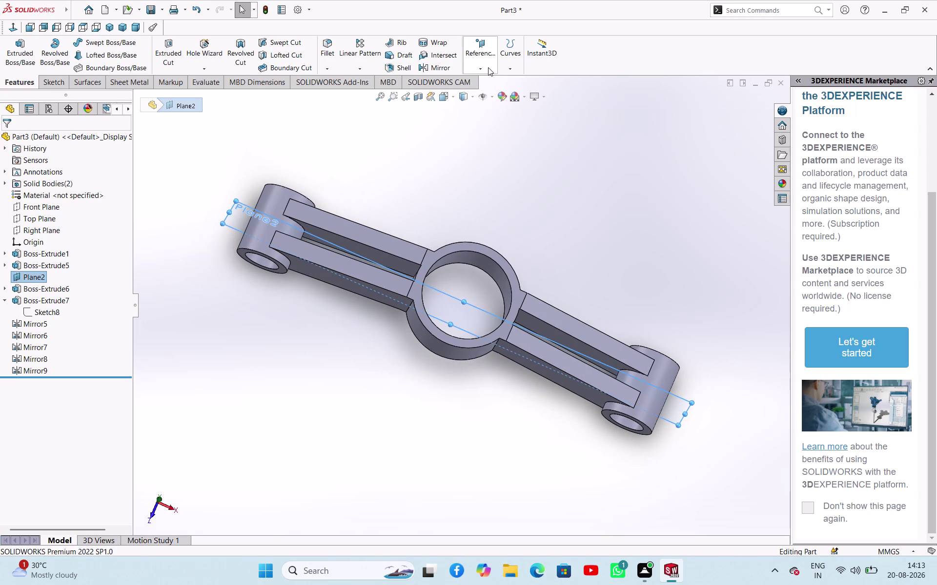
click(482, 64)
click(484, 78)
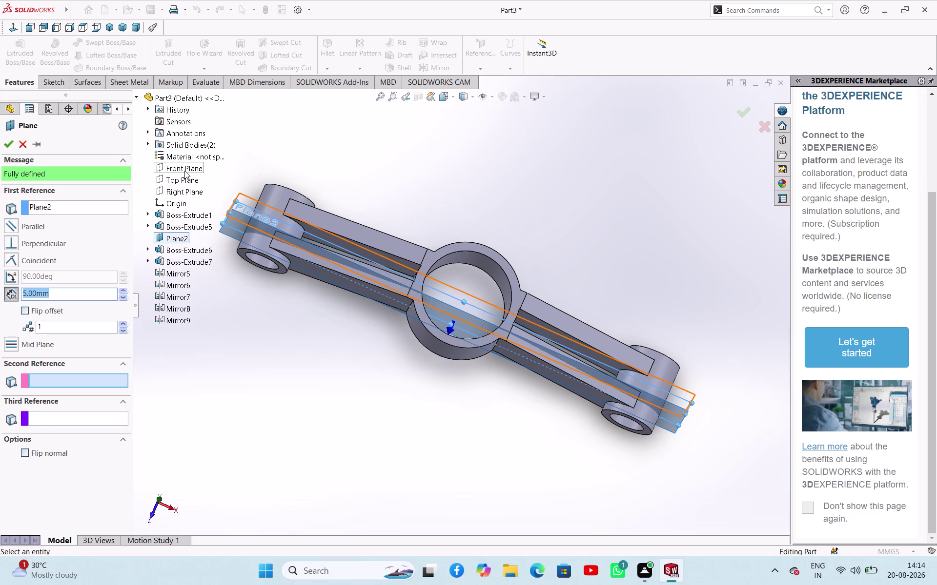
click(185, 186)
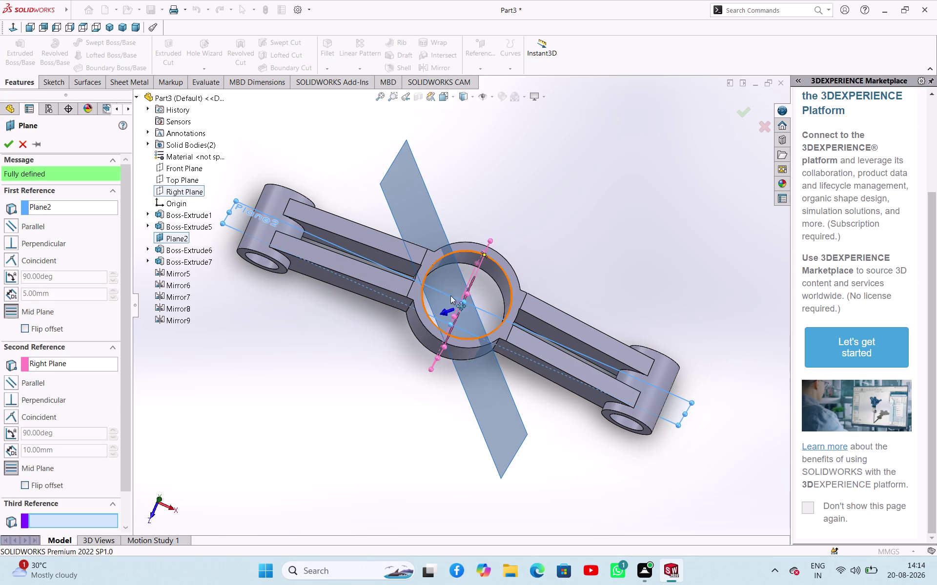
drag(443, 313, 396, 313)
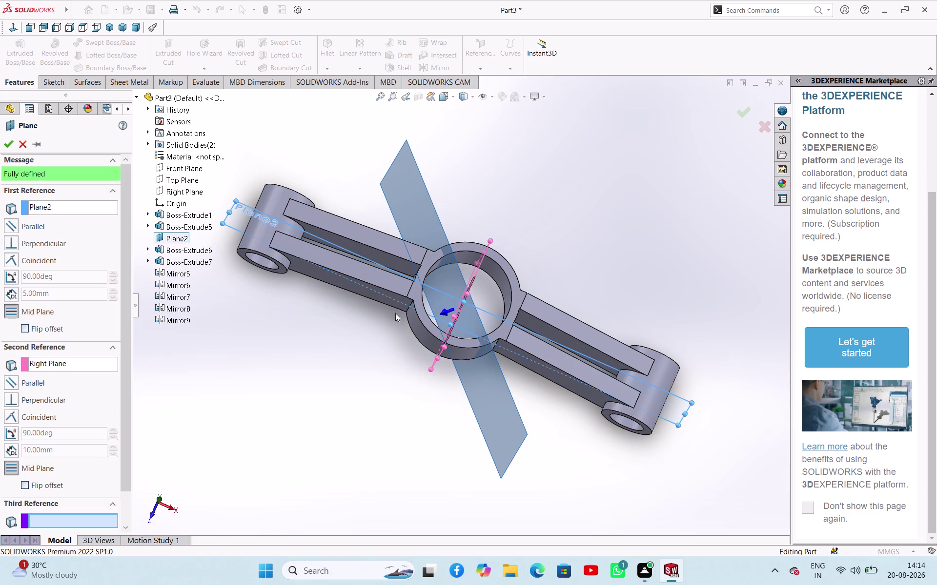
drag(396, 313, 330, 345)
drag(444, 313, 427, 314)
drag(427, 314, 531, 294)
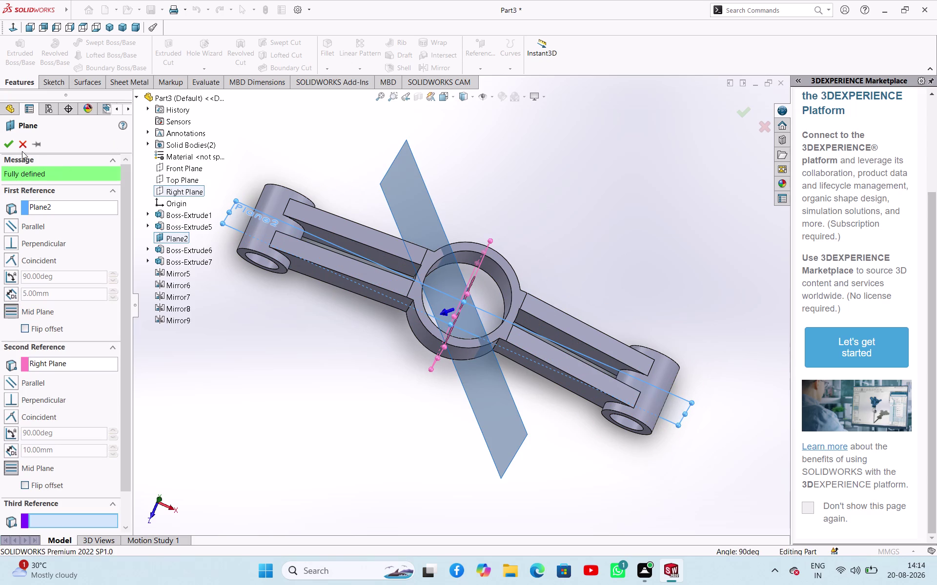
click(23, 144)
click(310, 189)
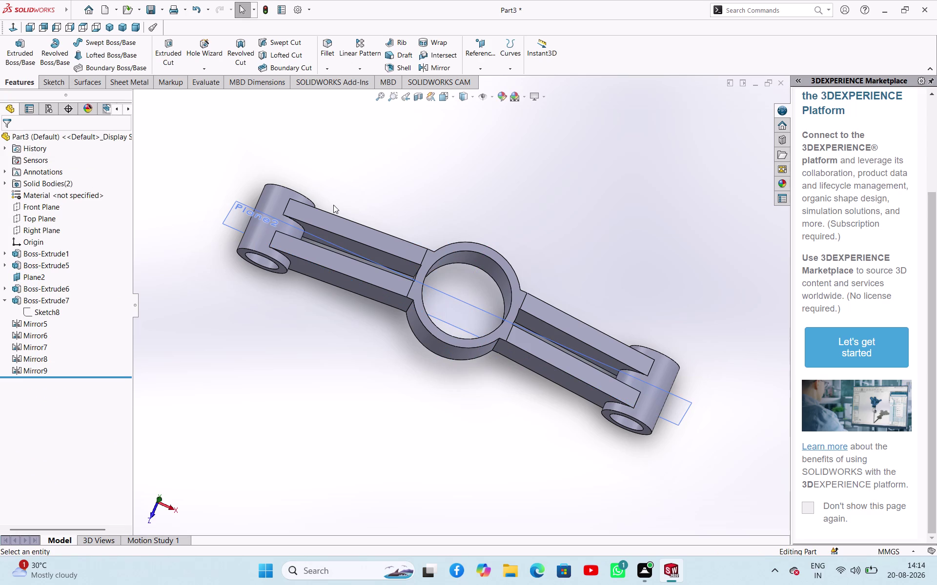
click(465, 156)
double_click(150, 220)
click(227, 214)
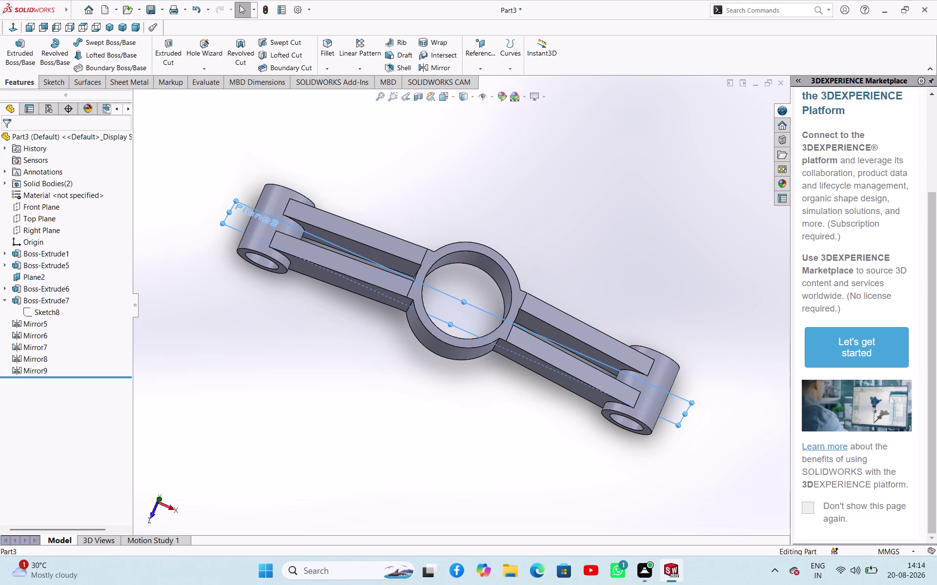
click(388, 171)
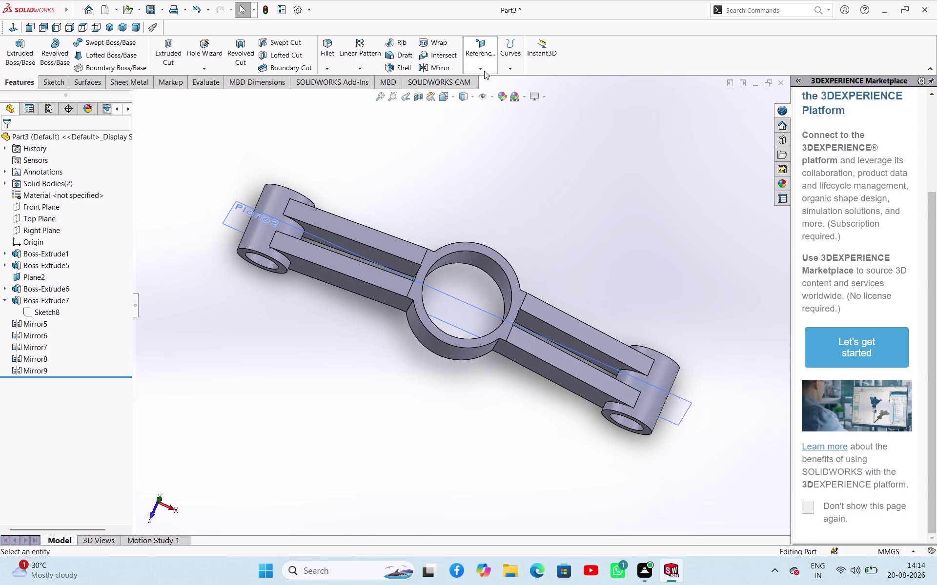
click(484, 71)
click(484, 81)
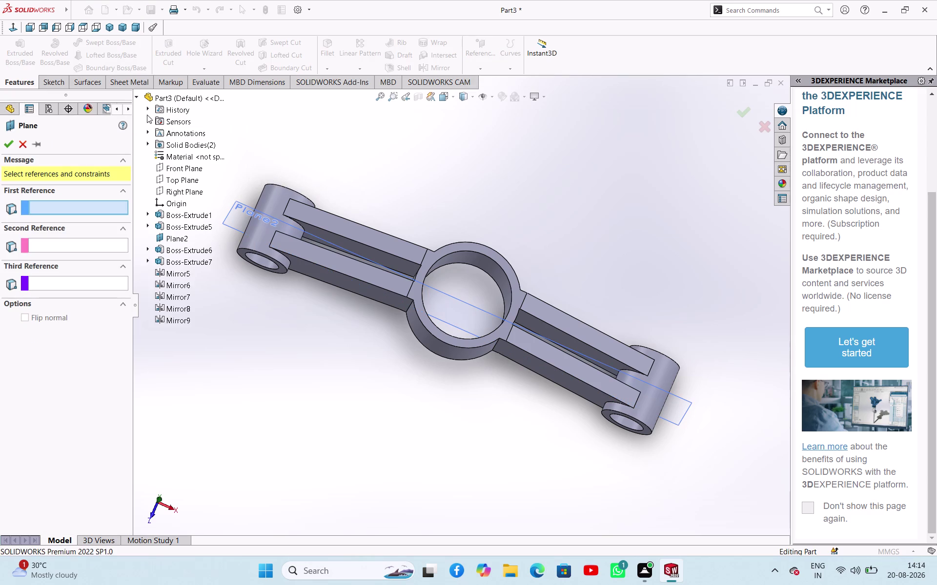
click(174, 168)
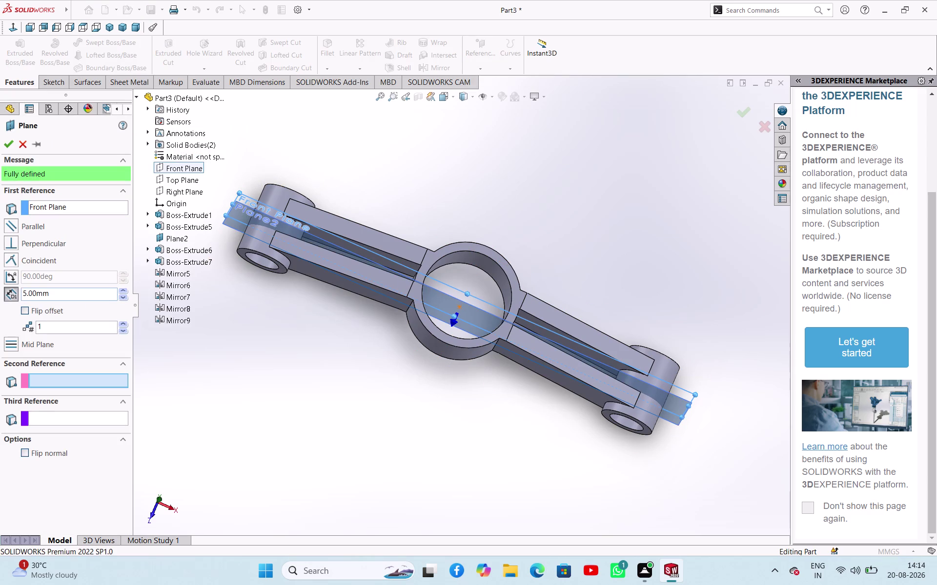
click(124, 296)
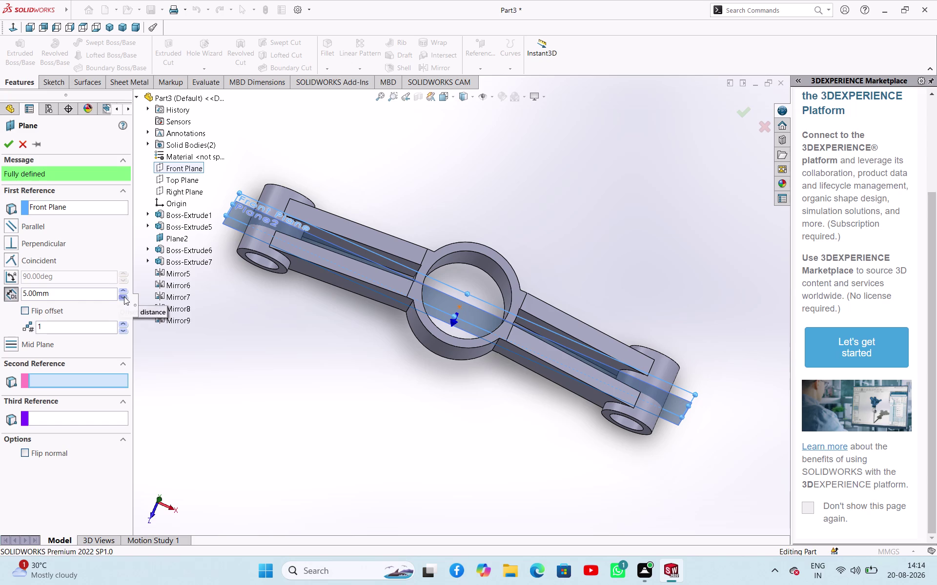
double_click(124, 297)
click(121, 286)
click(121, 286)
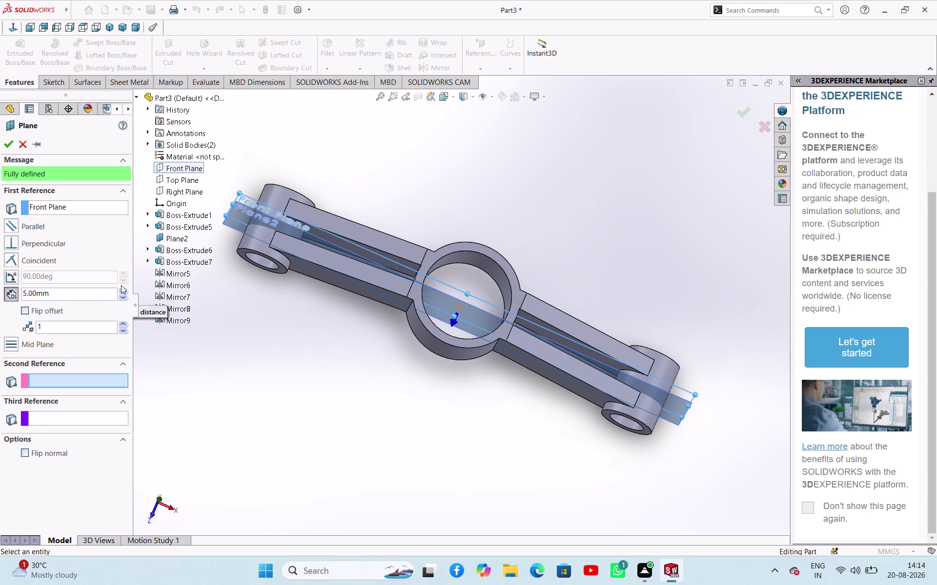
triple_click(121, 290)
triple_click(121, 291)
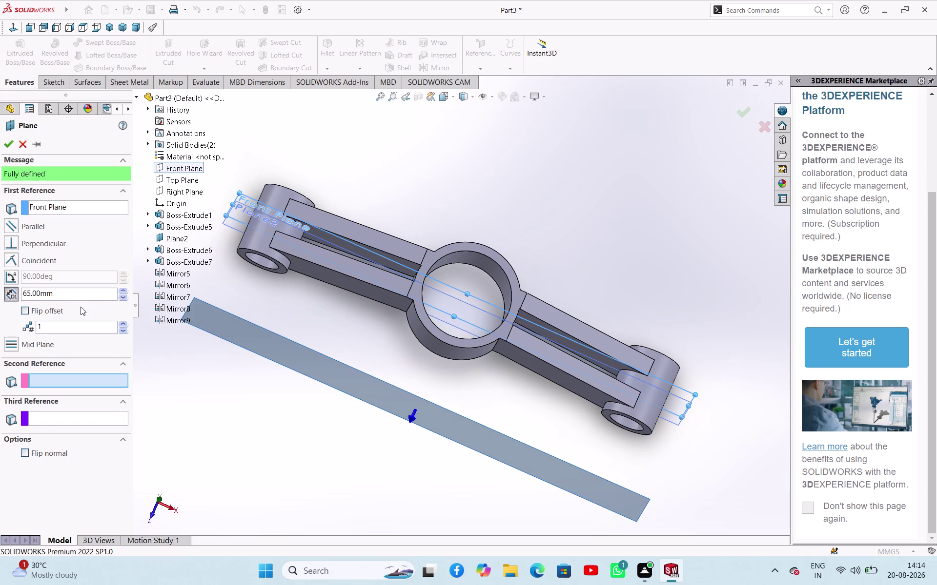
click(49, 313)
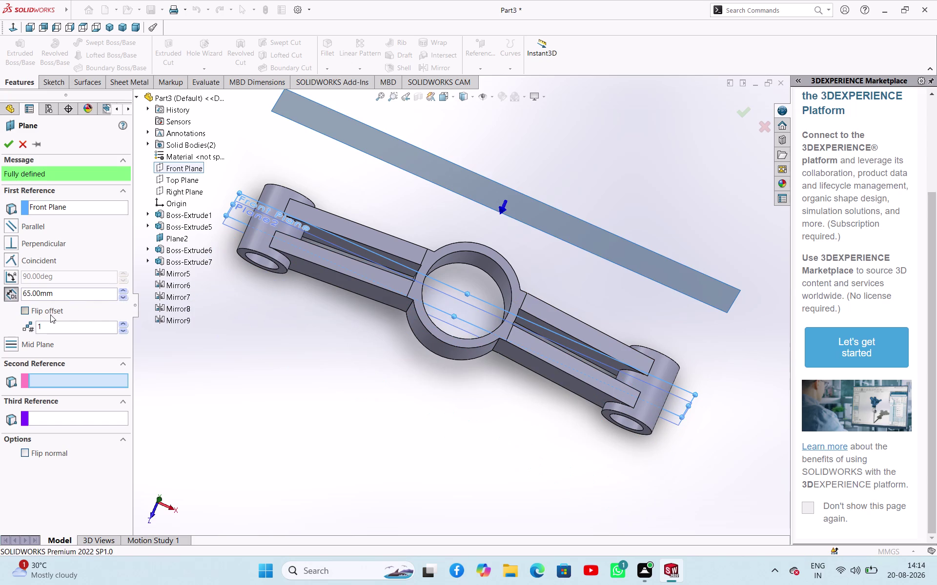
triple_click(48, 312)
triple_click(47, 313)
triple_click(46, 313)
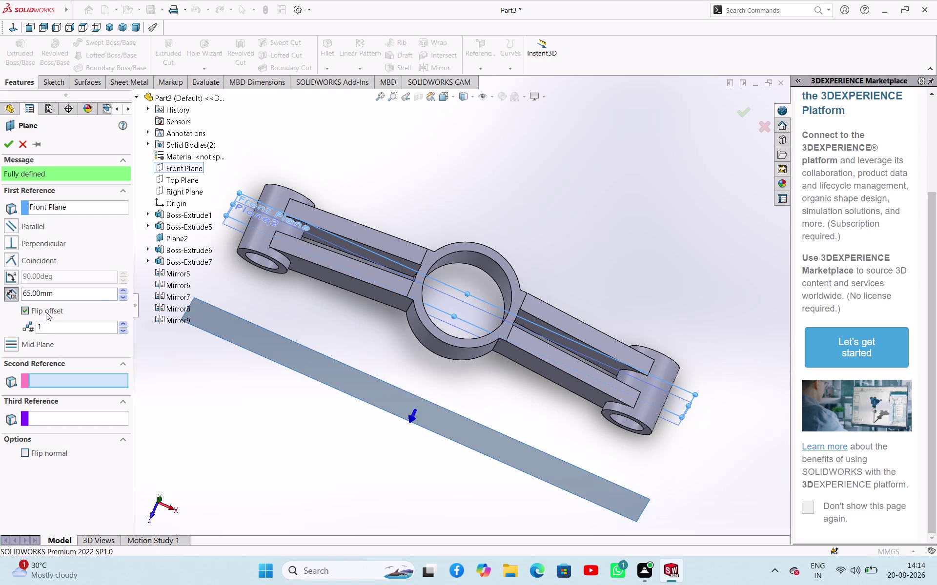
triple_click(44, 312)
drag(44, 310, 44, 304)
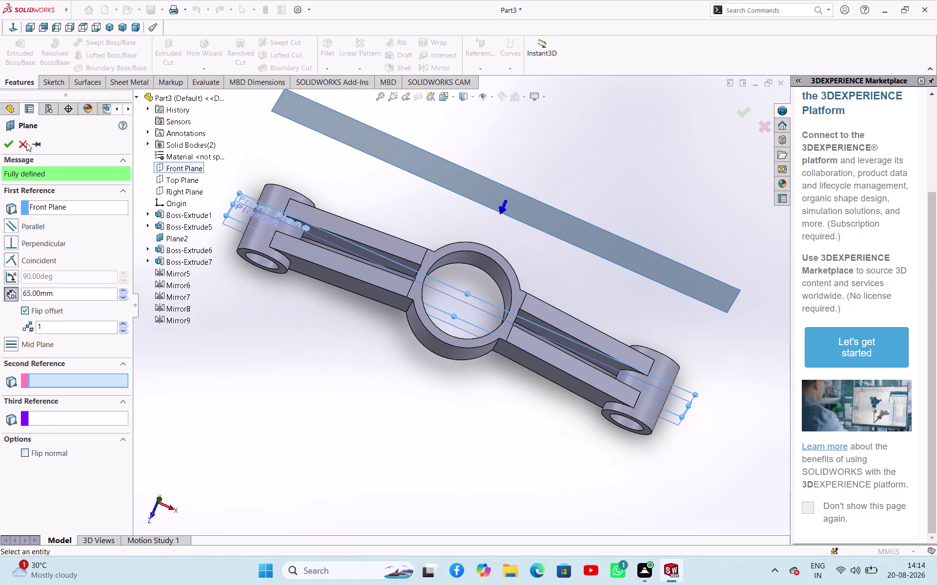
click(26, 143)
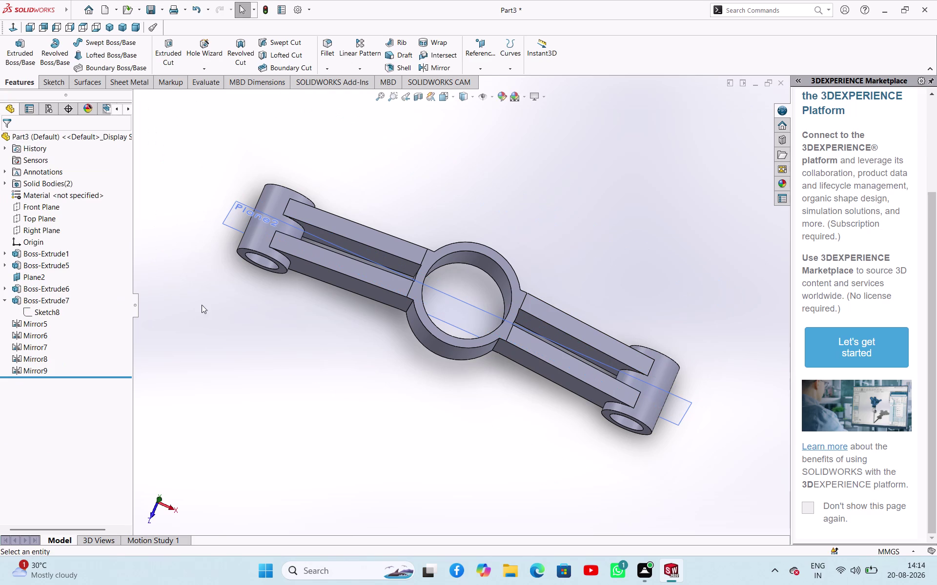
click(203, 308)
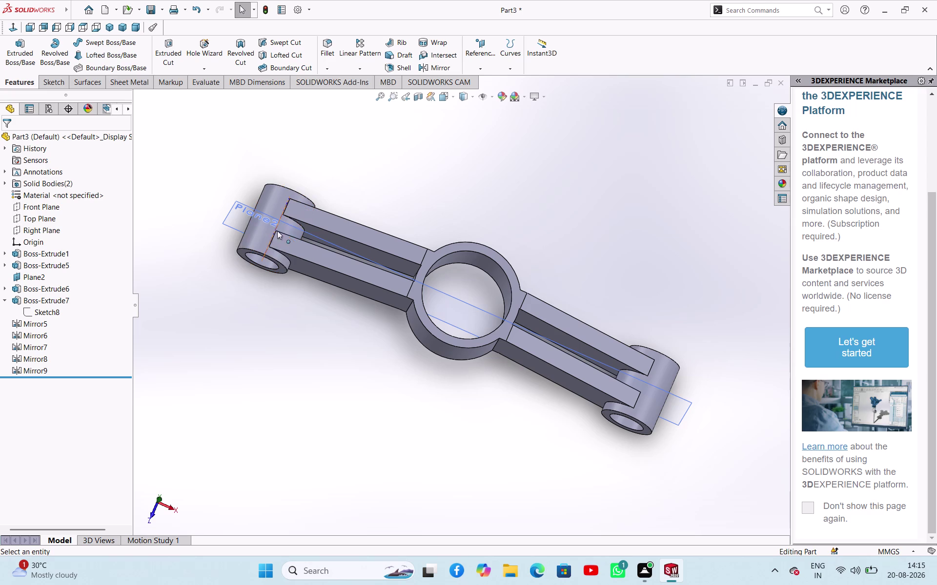
key(Return)
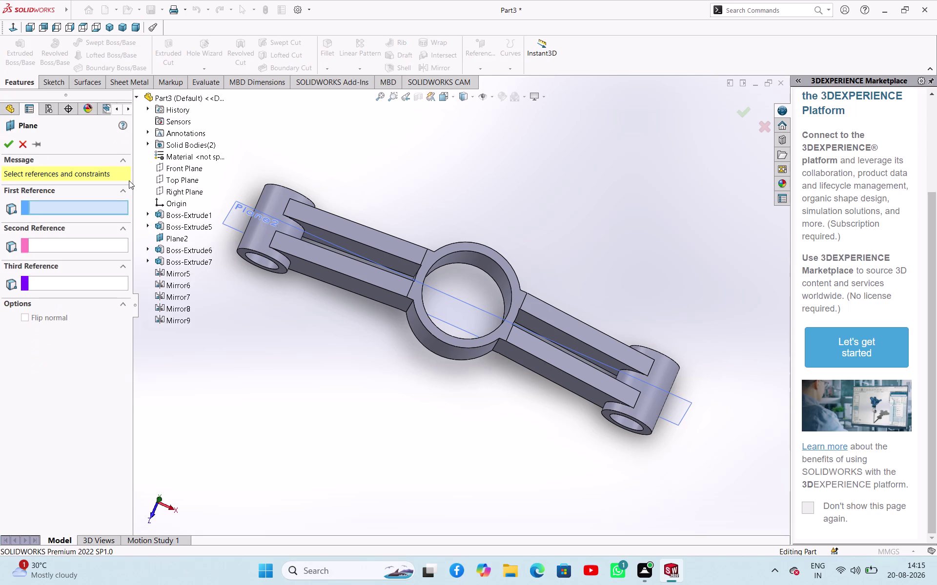
click(16, 143)
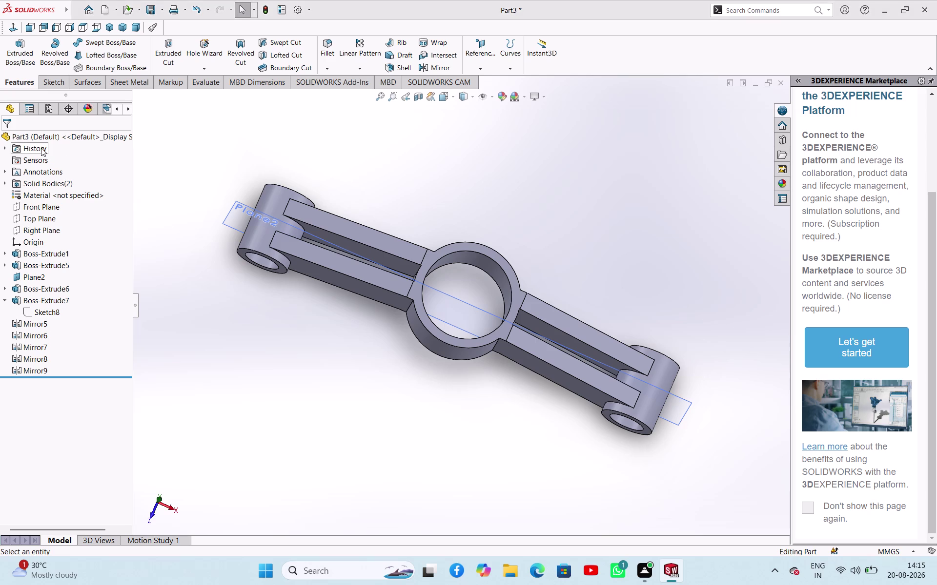
click(924, 14)
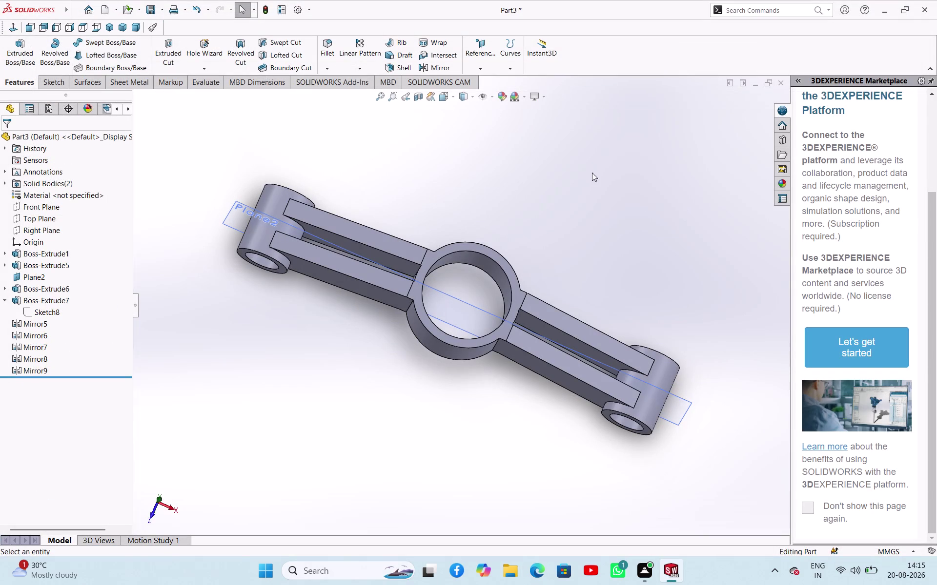
scroll(up, 3)
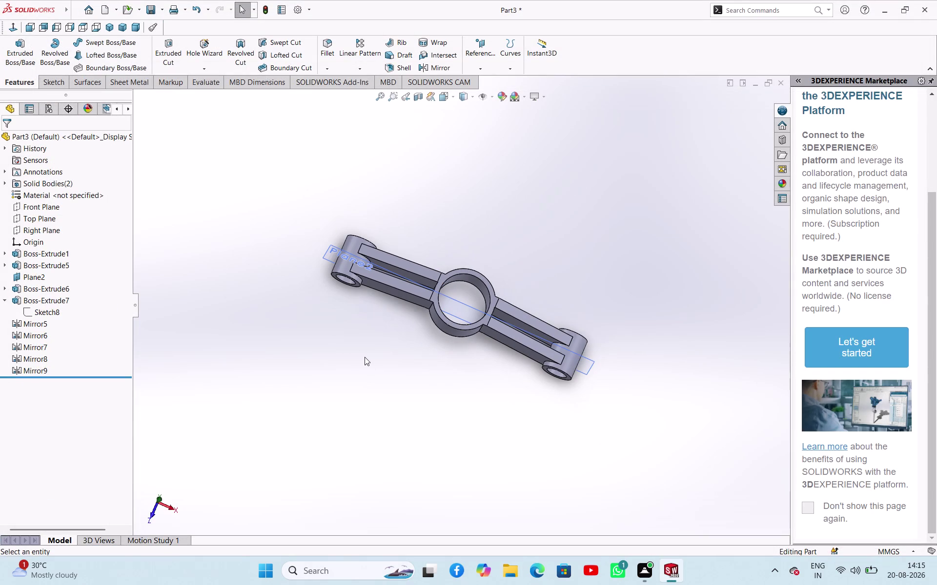
click(365, 353)
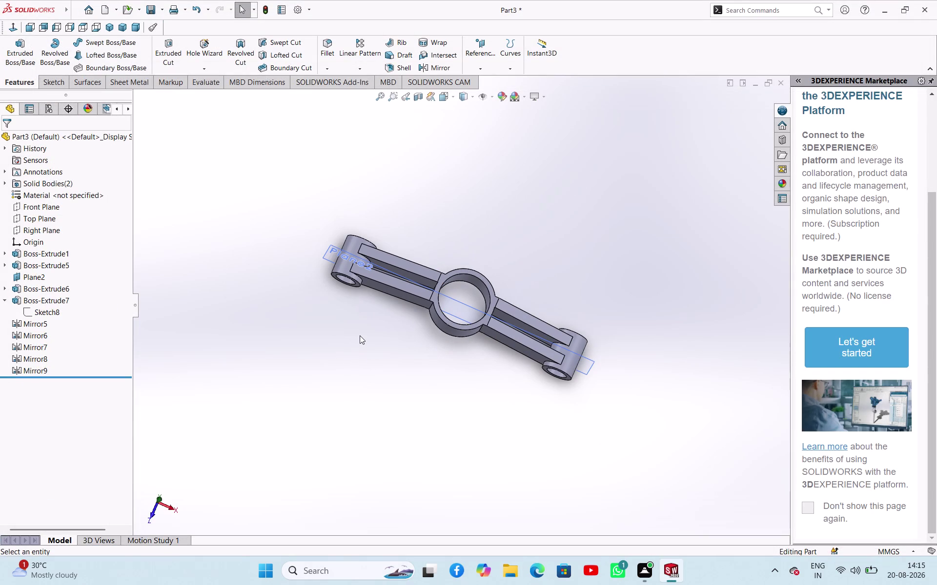